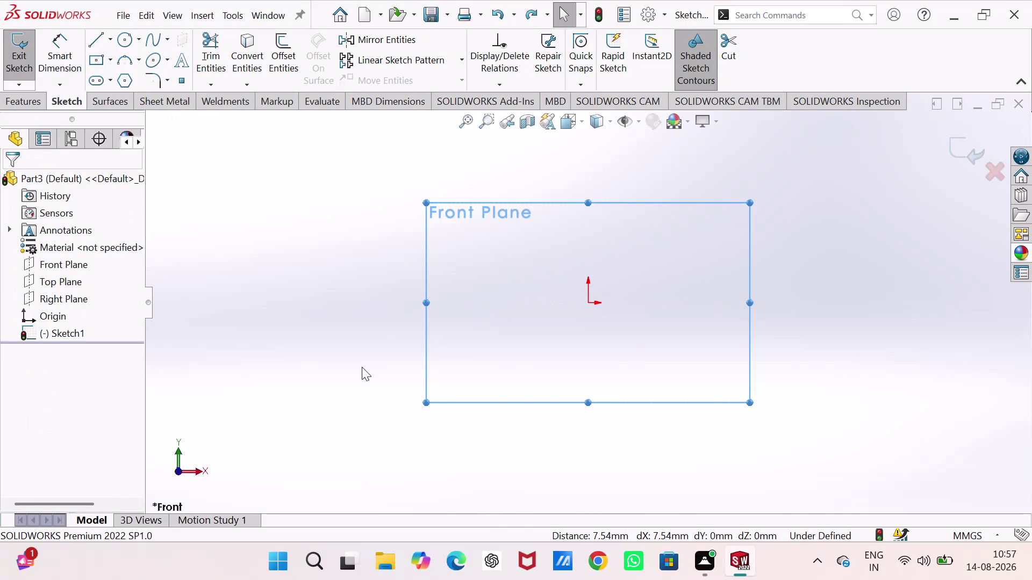
Leave the empty Front Plane sketch and open Sketch2 on the Right Plane, viewed face-on.
key(ctrl+z)
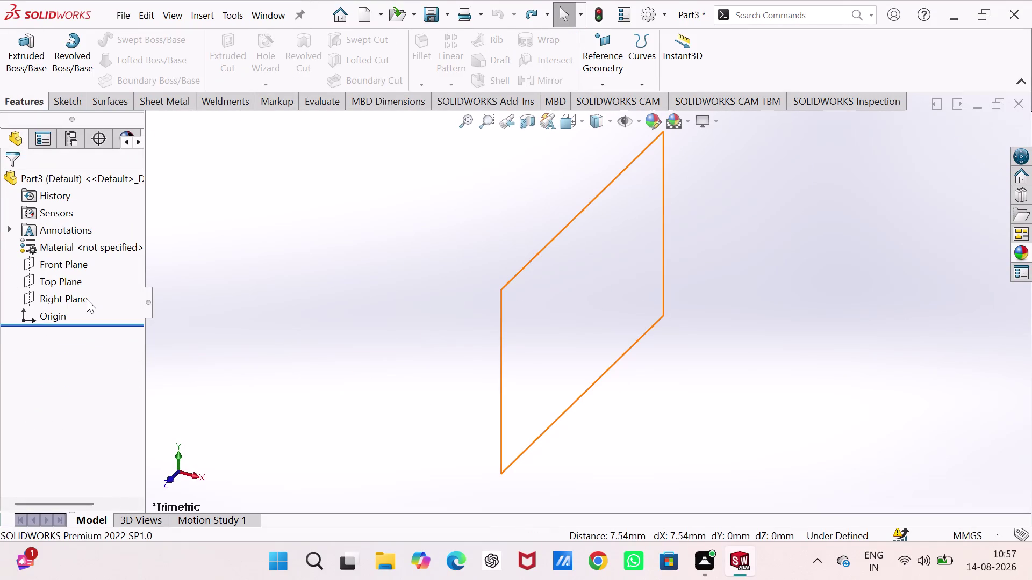
click(86, 300)
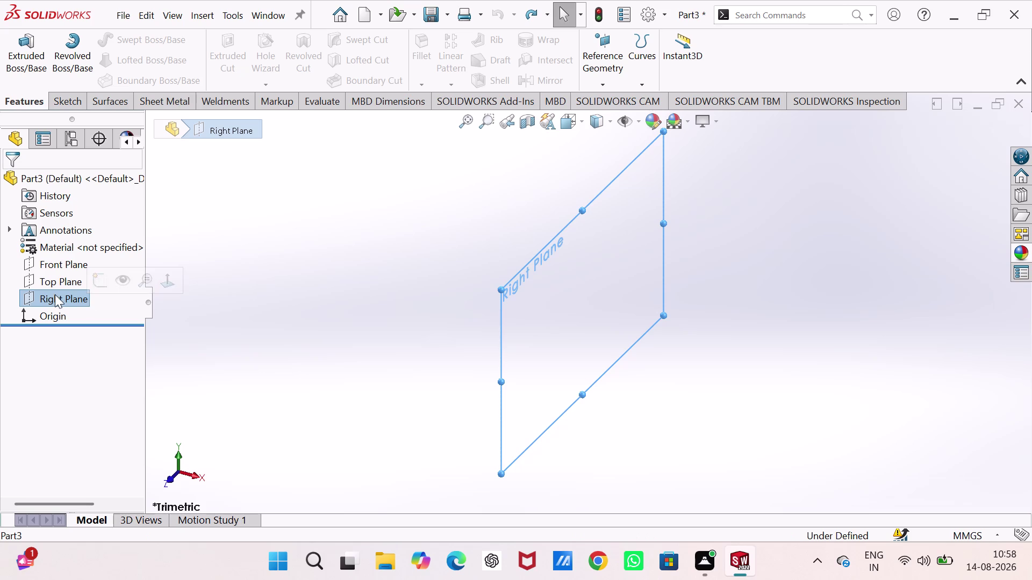
click(82, 391)
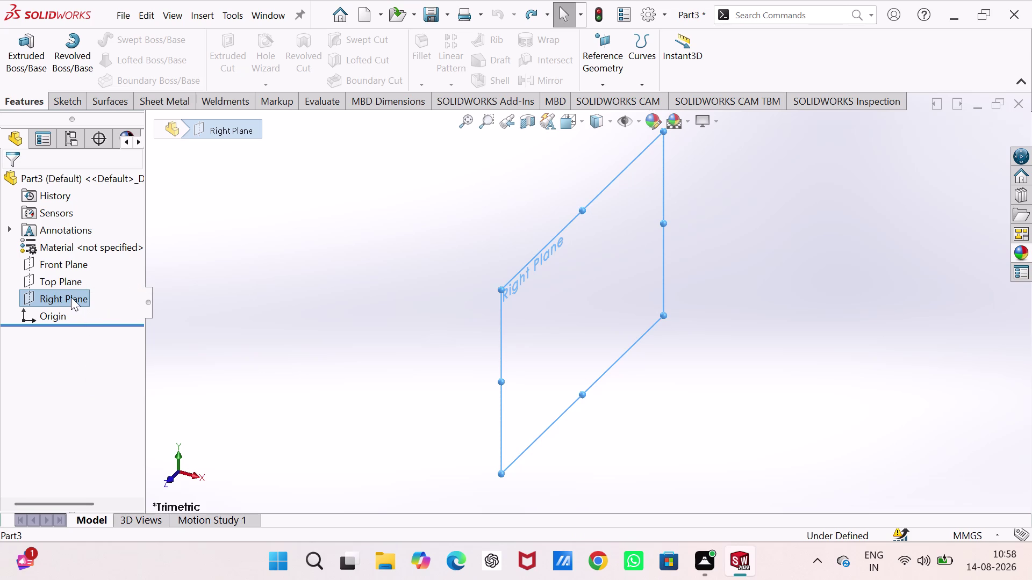
click(71, 297)
click(85, 281)
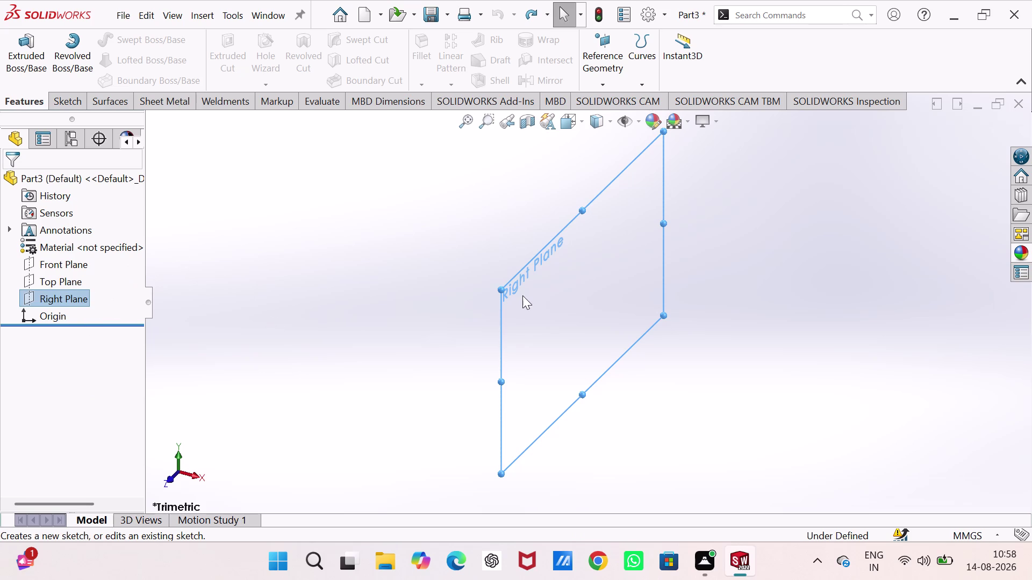
click(523, 296)
click(78, 293)
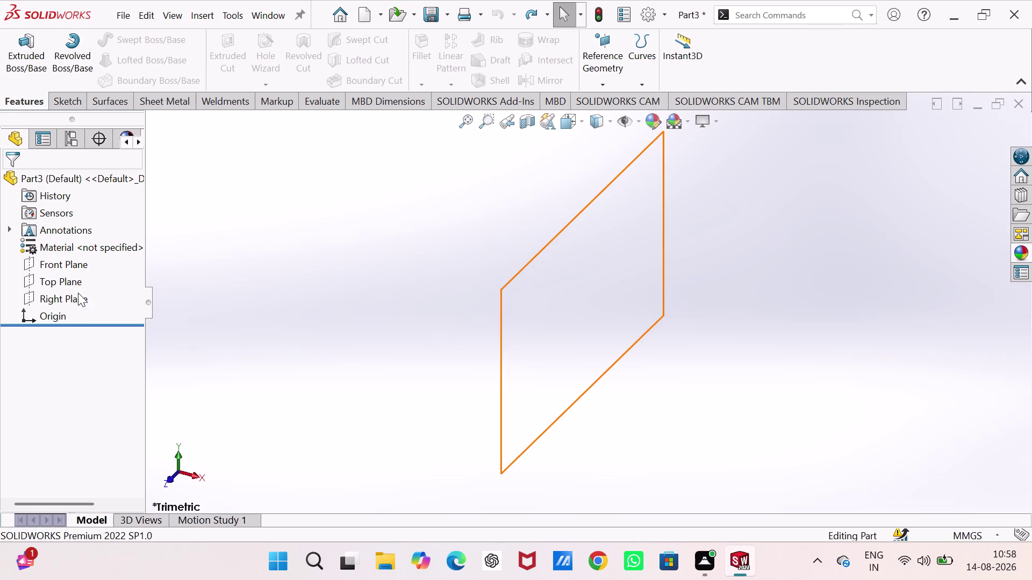
click(84, 279)
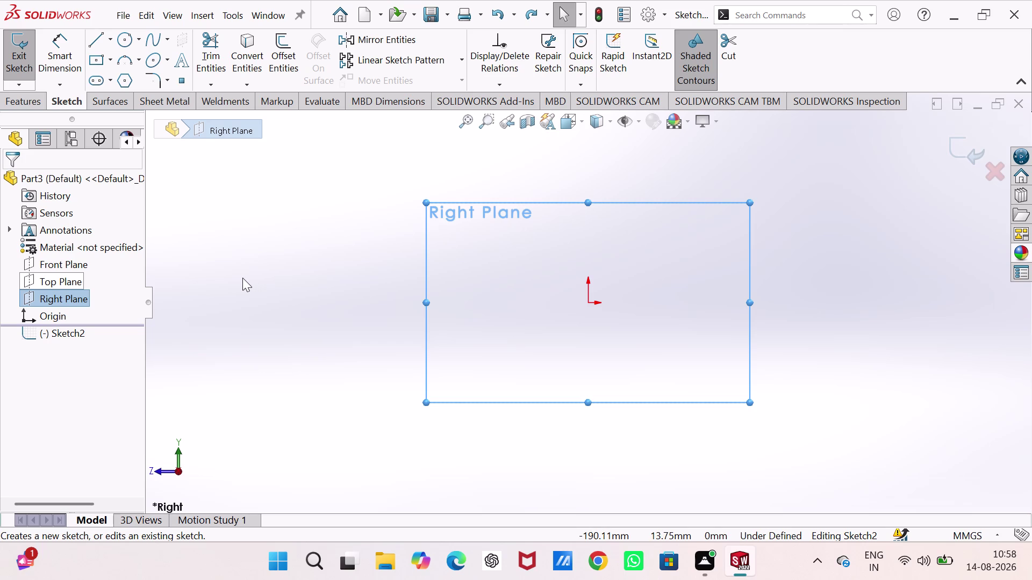
Draw one line chain: flat bottom, stepped right hub and rim sides, top edge, first groove slope.
click(95, 41)
click(550, 261)
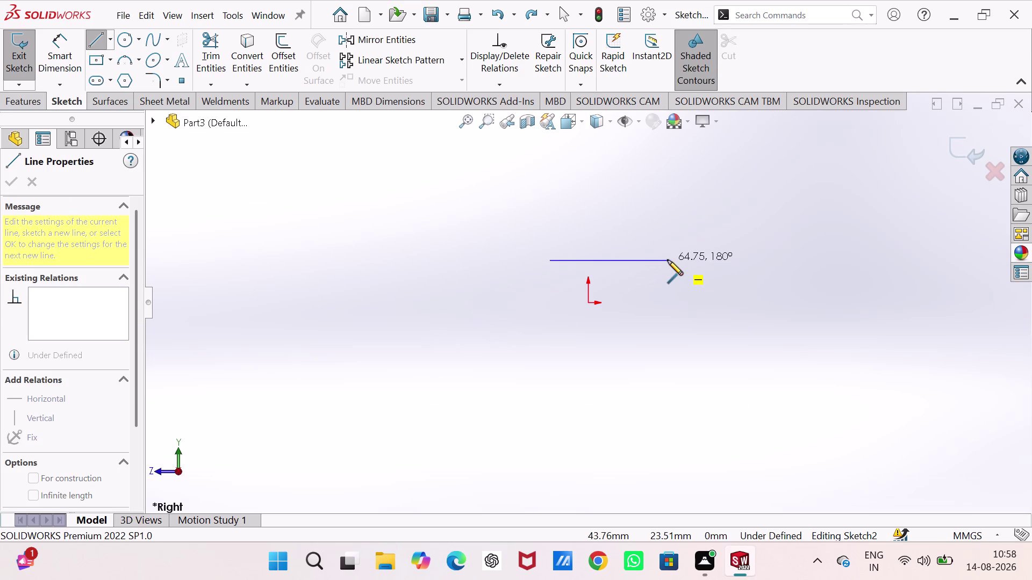
click(668, 260)
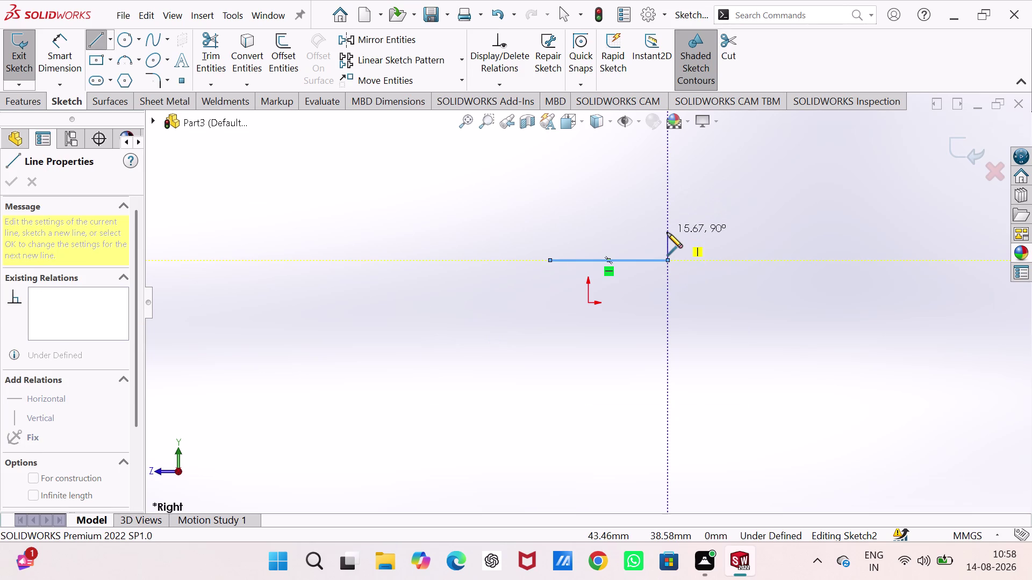
click(667, 233)
click(640, 234)
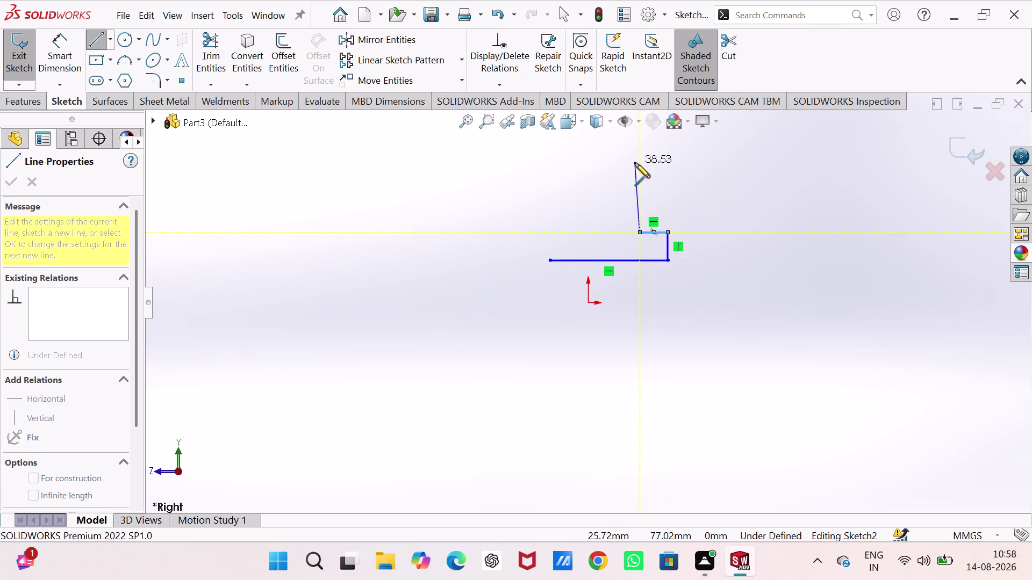
click(640, 164)
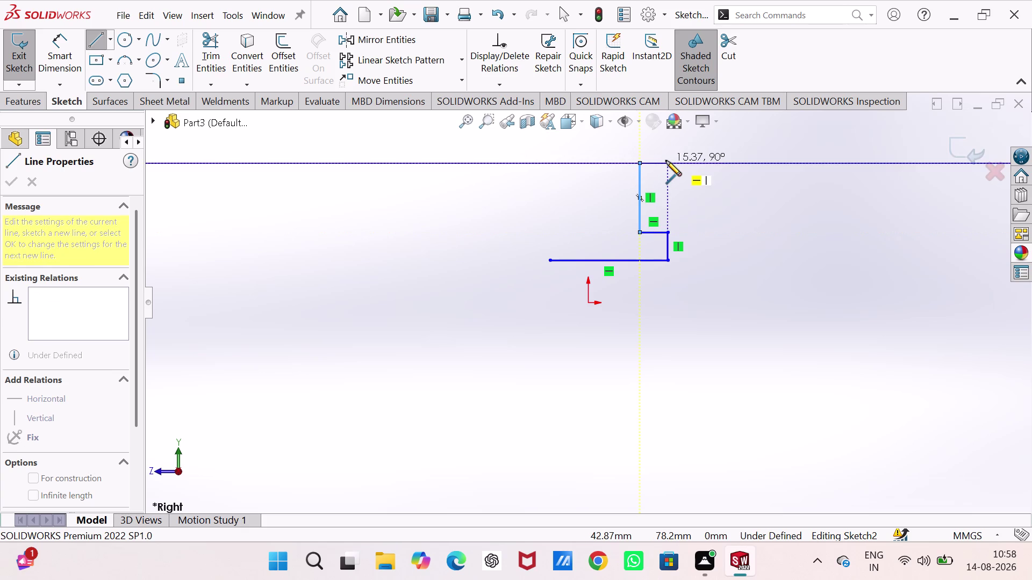
click(665, 161)
click(666, 135)
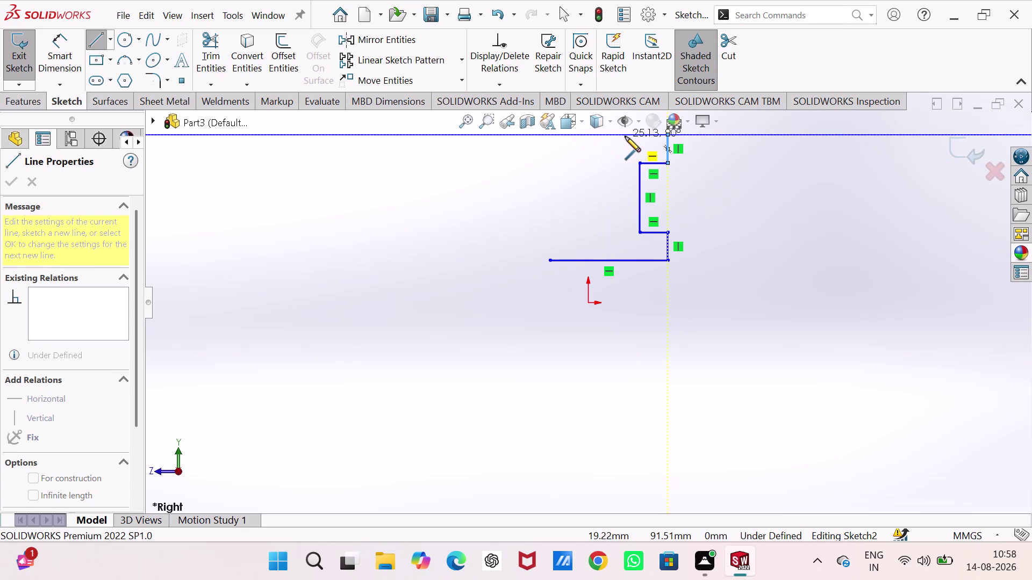
click(627, 136)
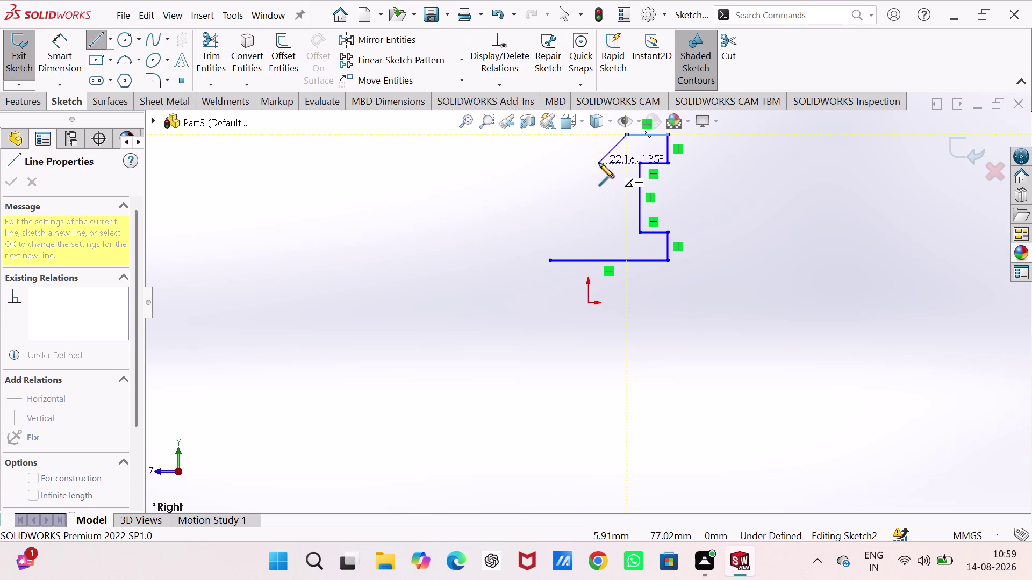
click(602, 158)
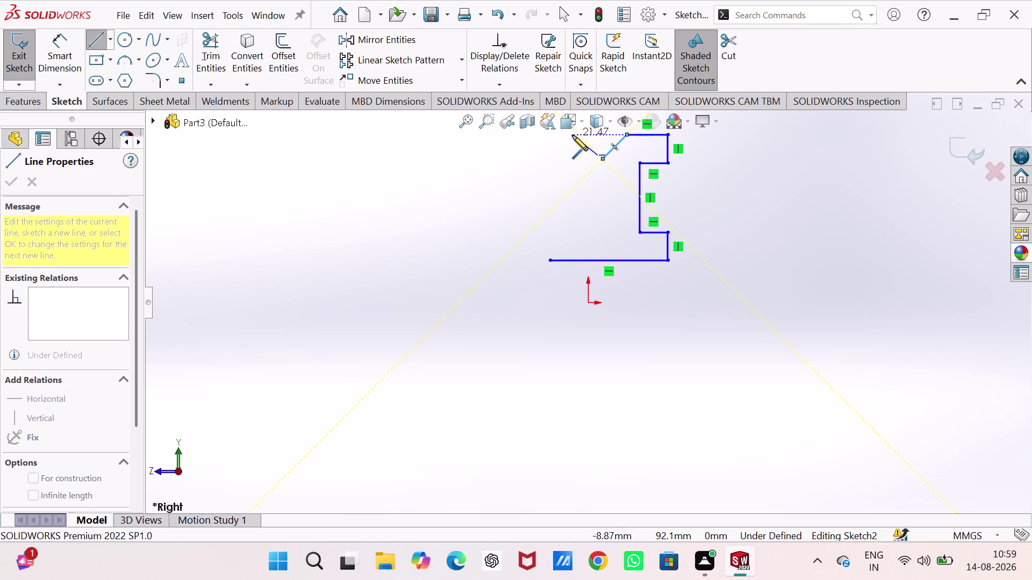
key(ctrl+z)
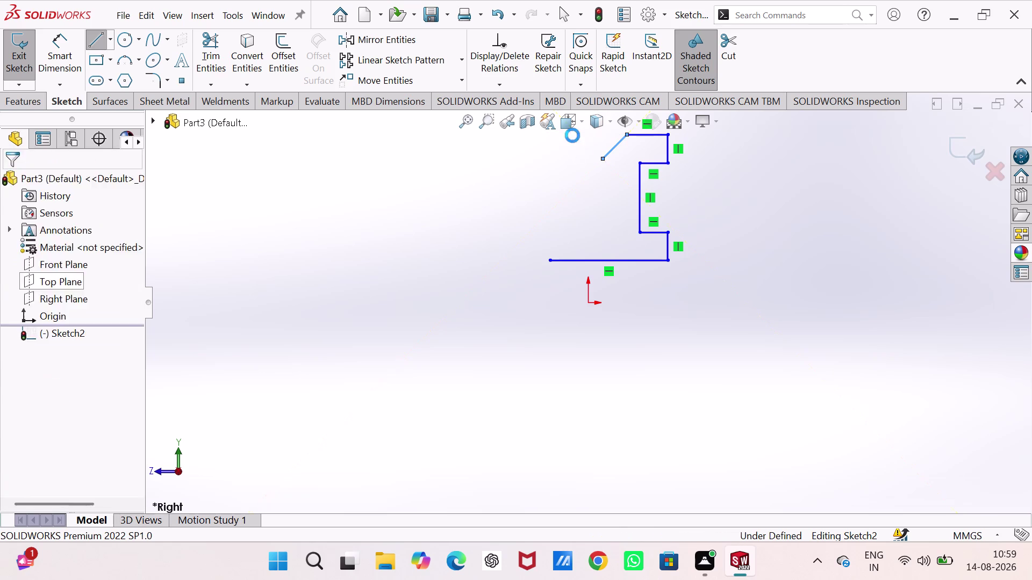
Draw both V-groove slopes and the top-left rim edge.
click(94, 42)
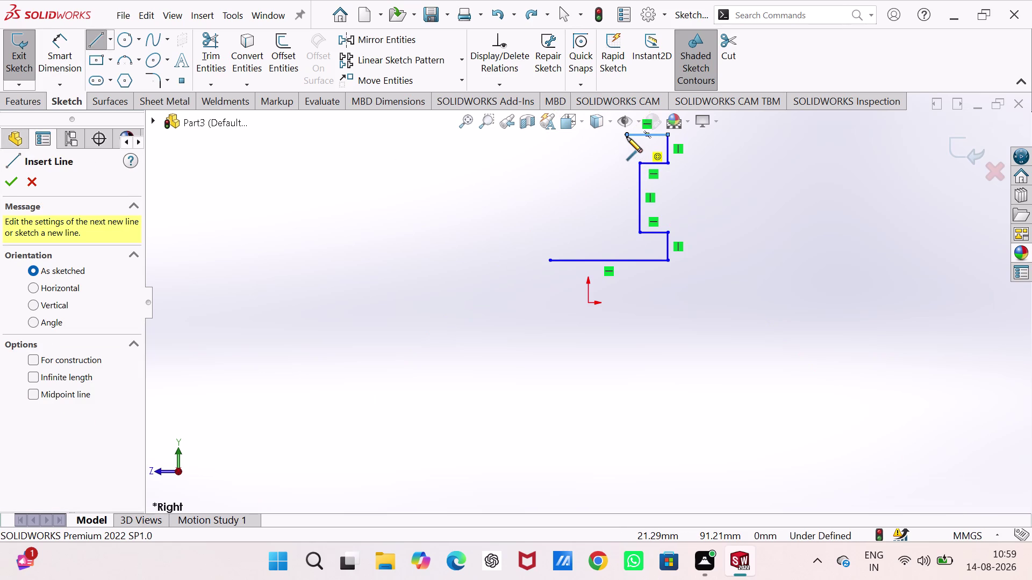
click(627, 137)
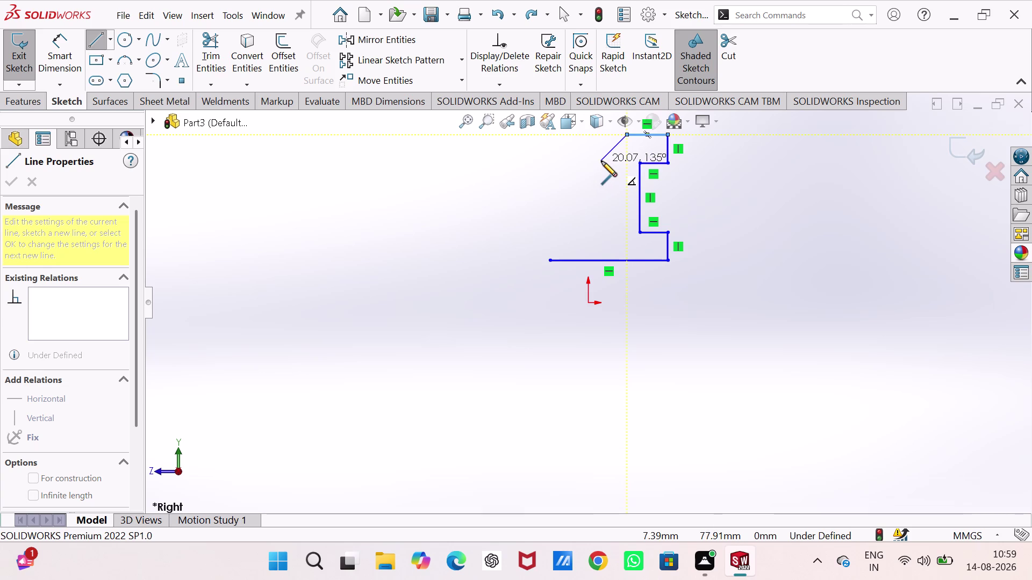
click(599, 161)
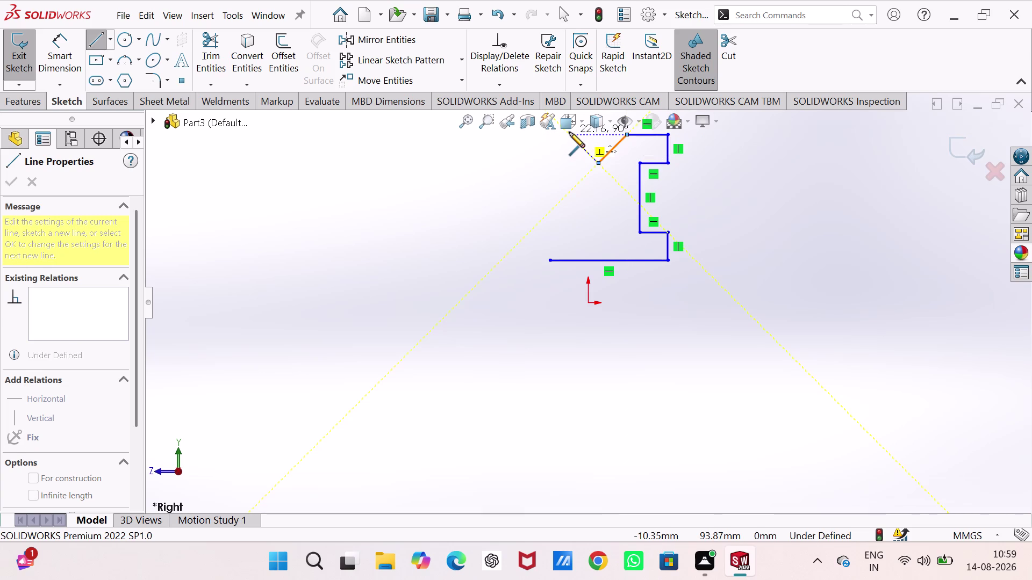
click(570, 134)
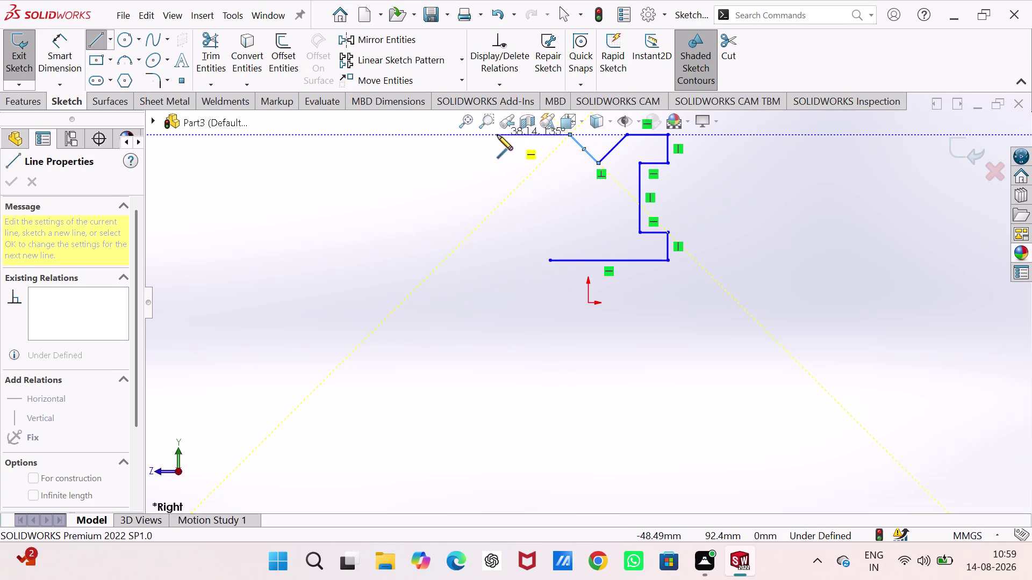
click(548, 135)
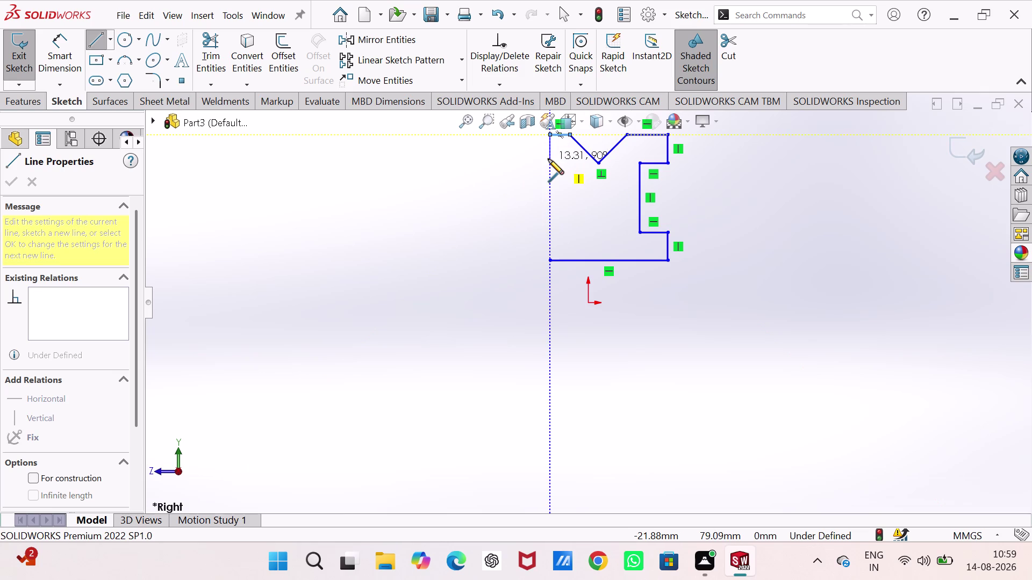
Draw the left rim, hub and base lines back to the start point, closing the profile.
click(548, 164)
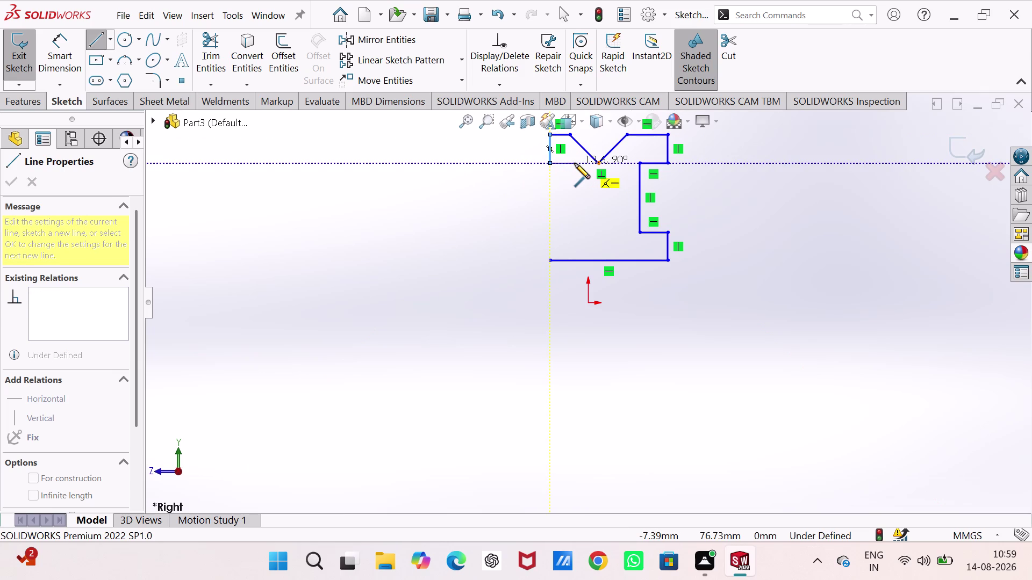
click(574, 163)
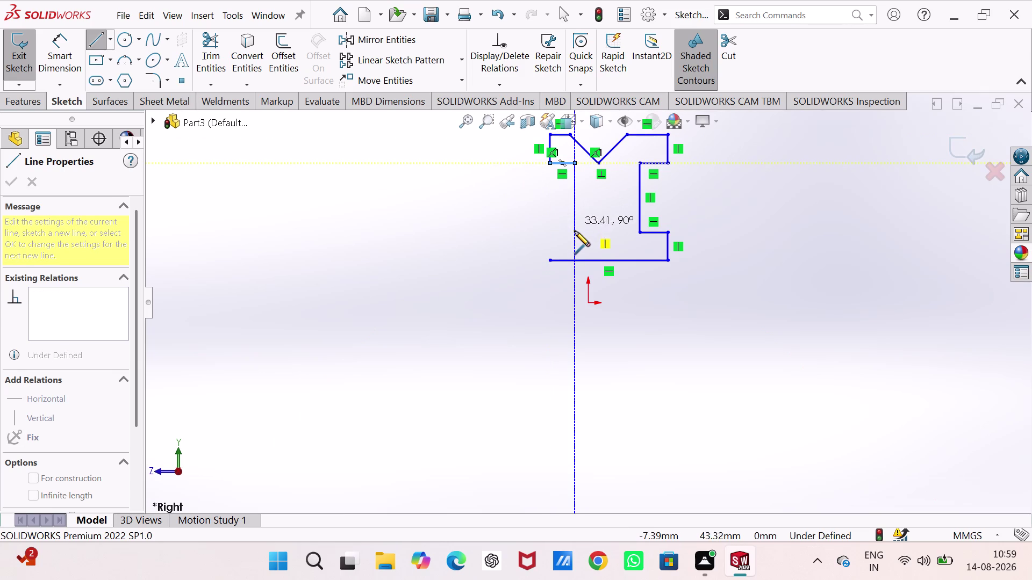
click(574, 233)
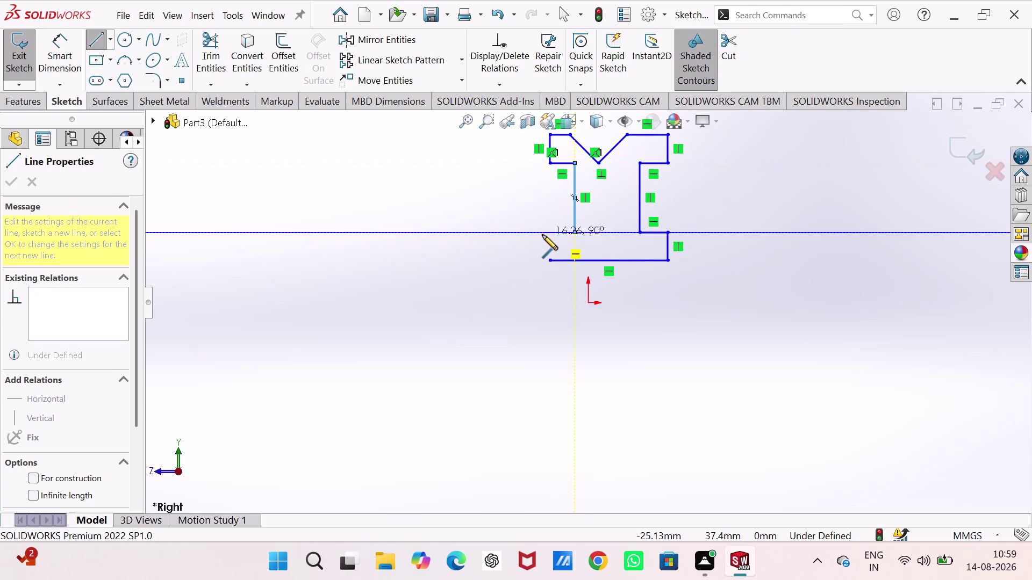
click(549, 232)
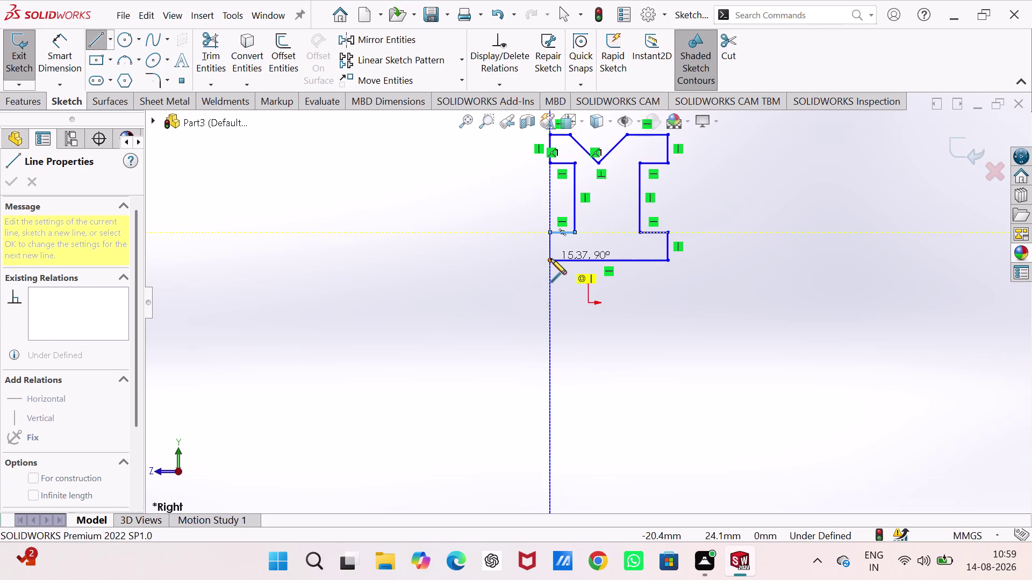
click(551, 259)
key(Escape)
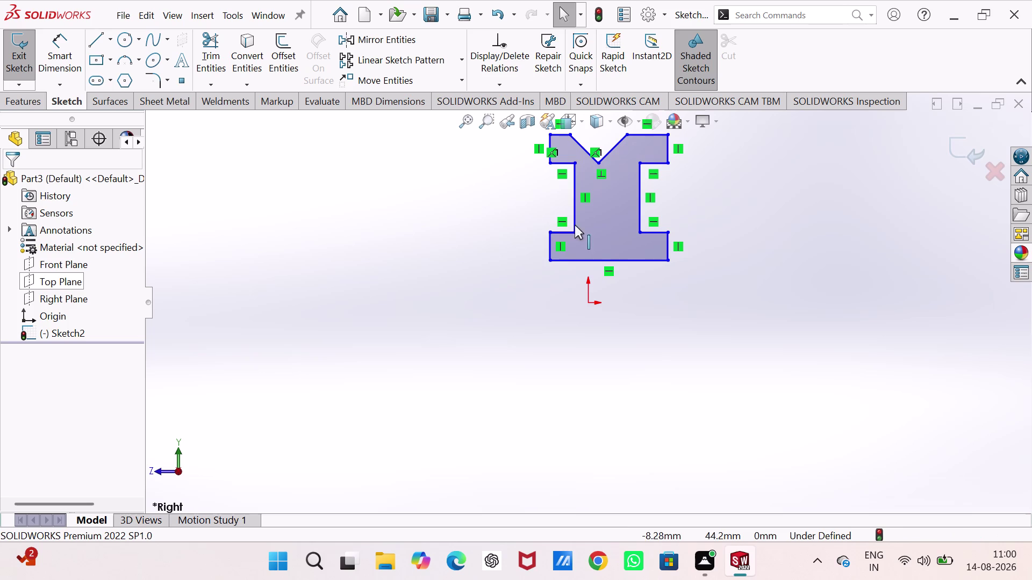
click(550, 245)
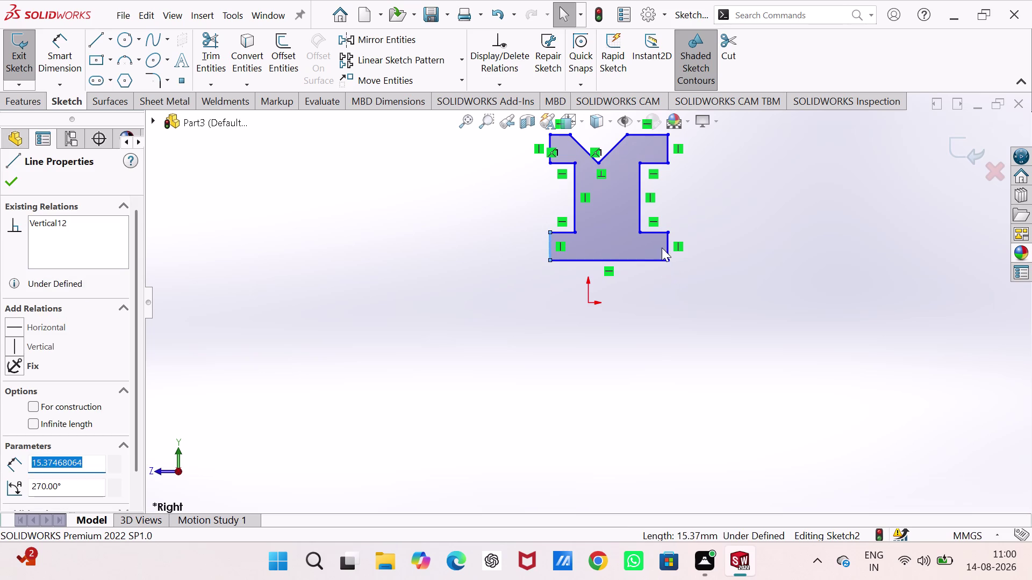
Select the base side lines and the sketch origin, then clear the selection.
click(669, 248)
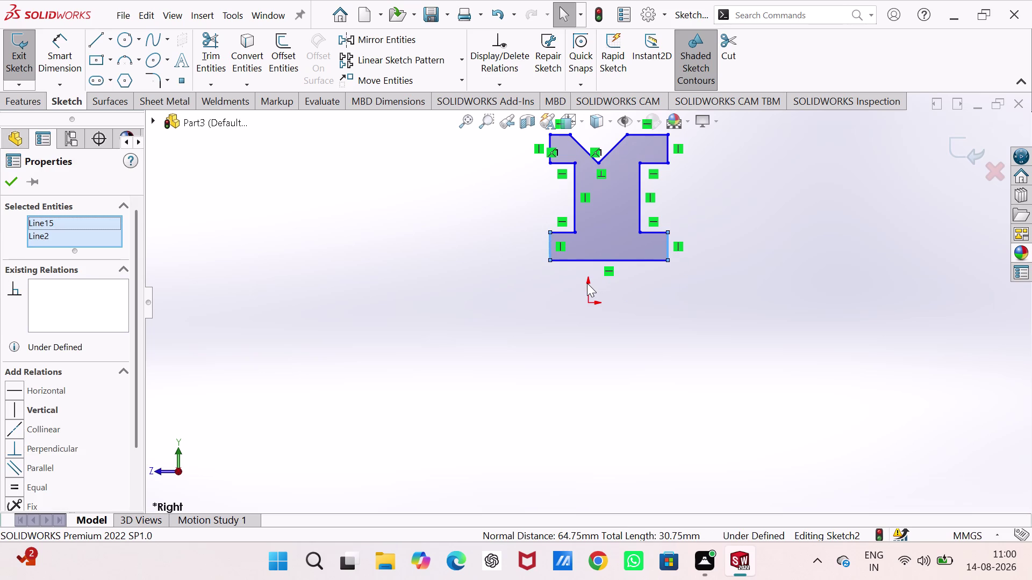
click(587, 283)
scroll(down, 3)
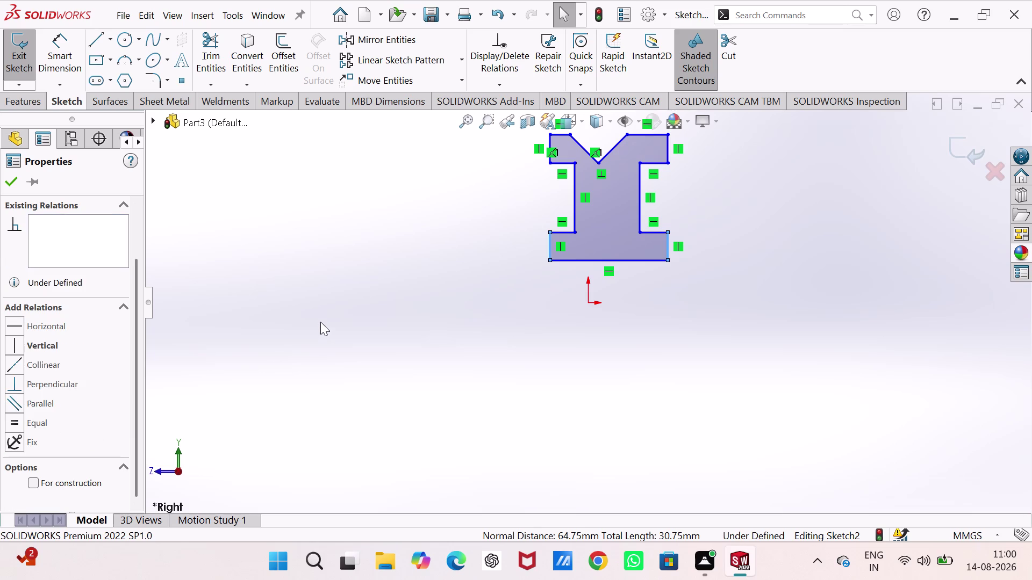
click(586, 305)
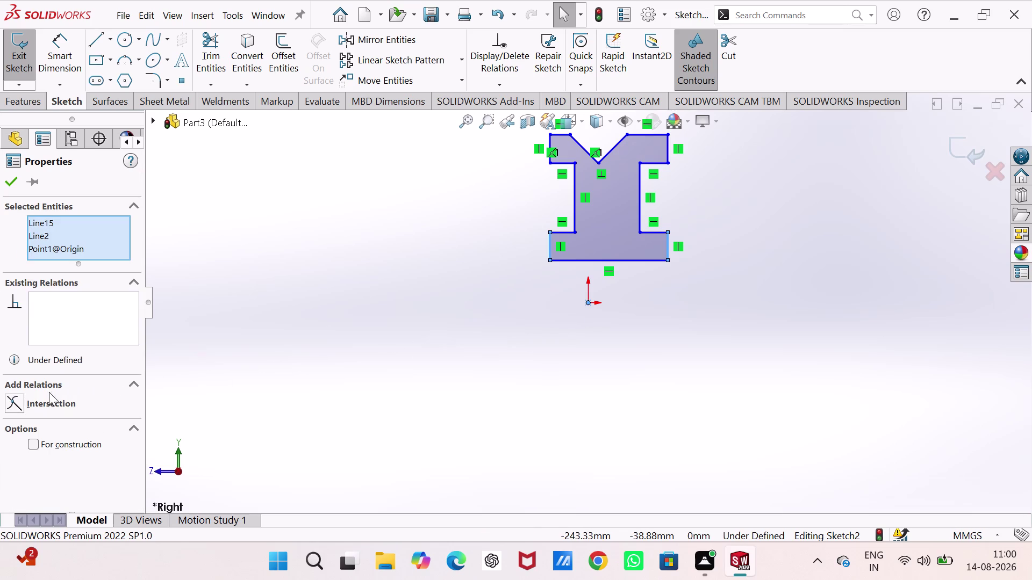
key(Escape)
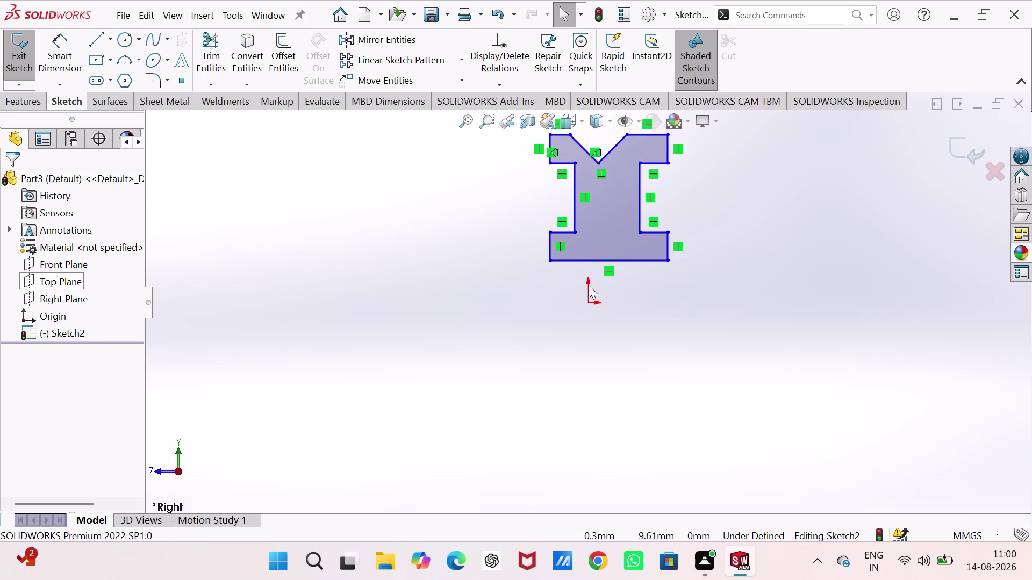
Add a Vertical relation between the sketch origin and the V-groove's bottom point.
click(585, 301)
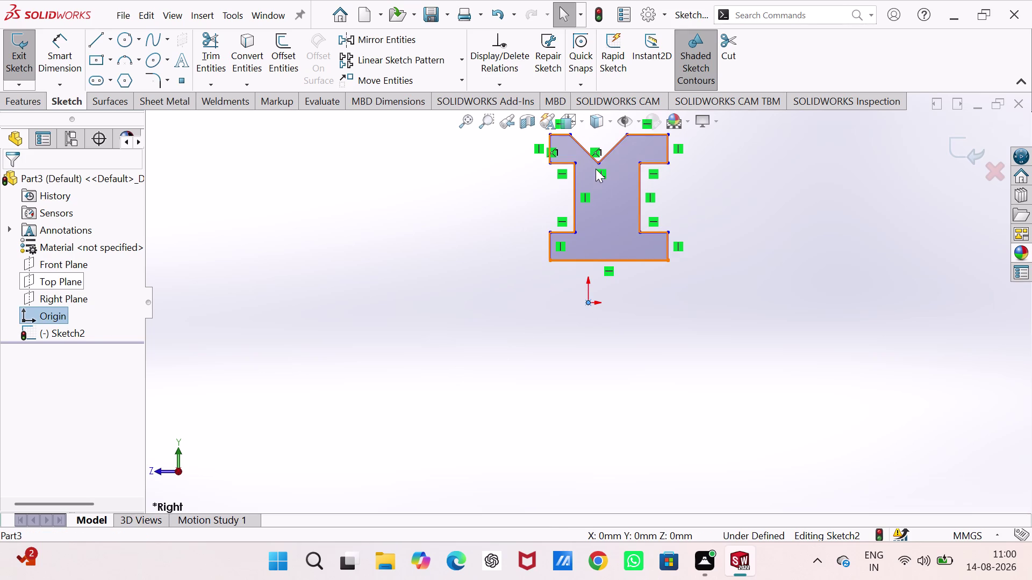
click(598, 164)
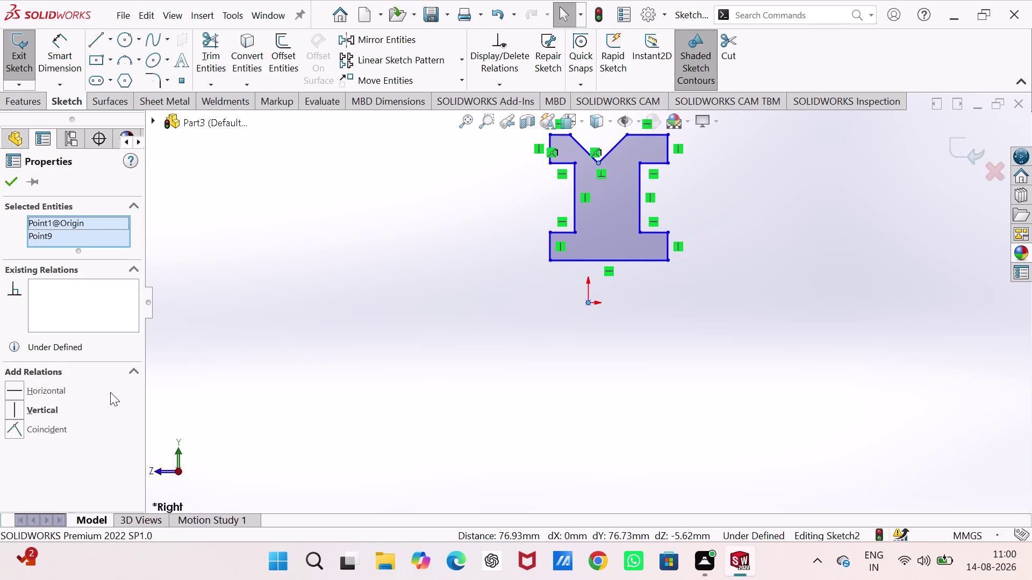
click(37, 411)
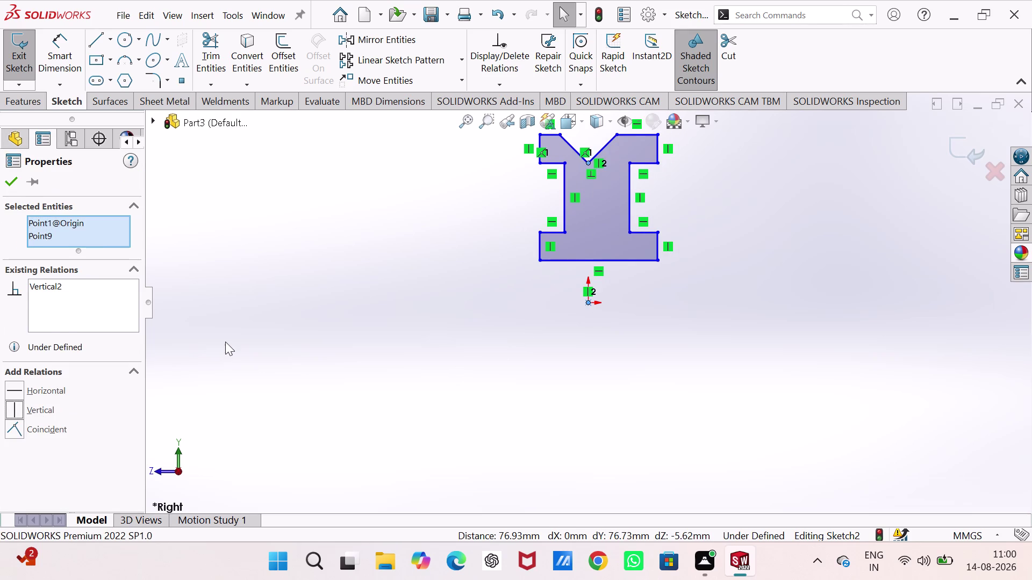
click(225, 341)
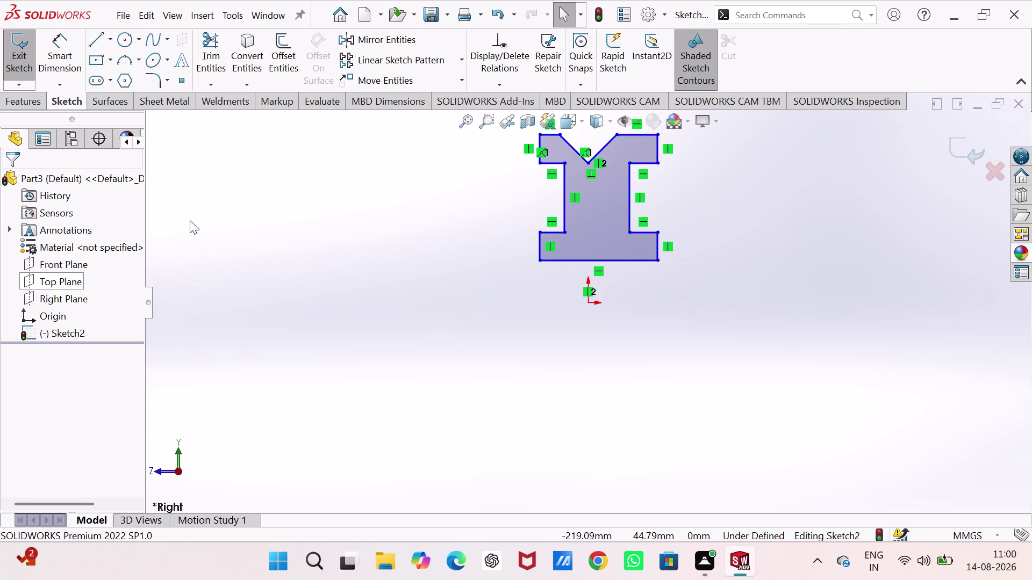
click(108, 41)
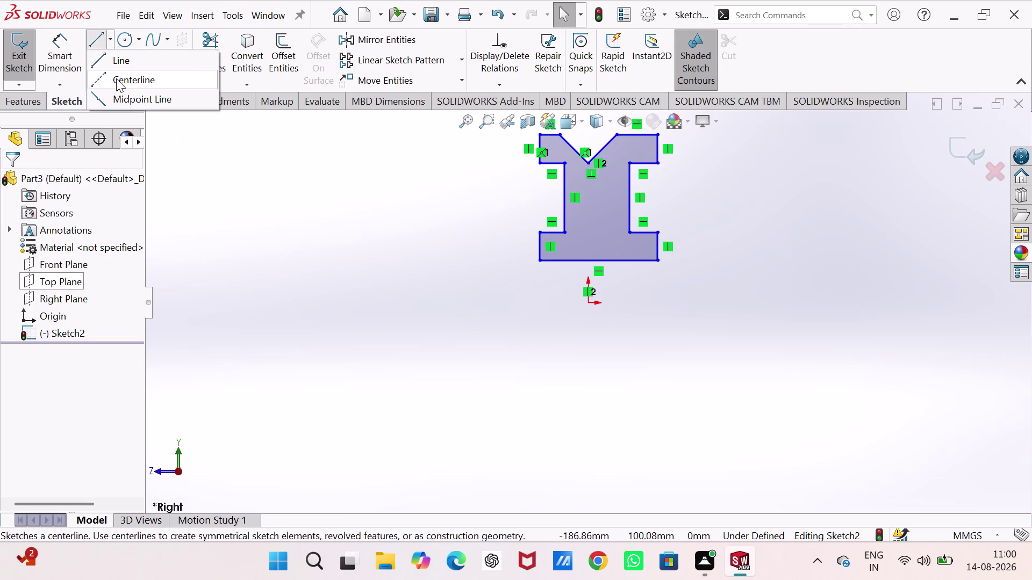
Draw a vertical centerline from the origin up into the middle of the profile.
click(116, 79)
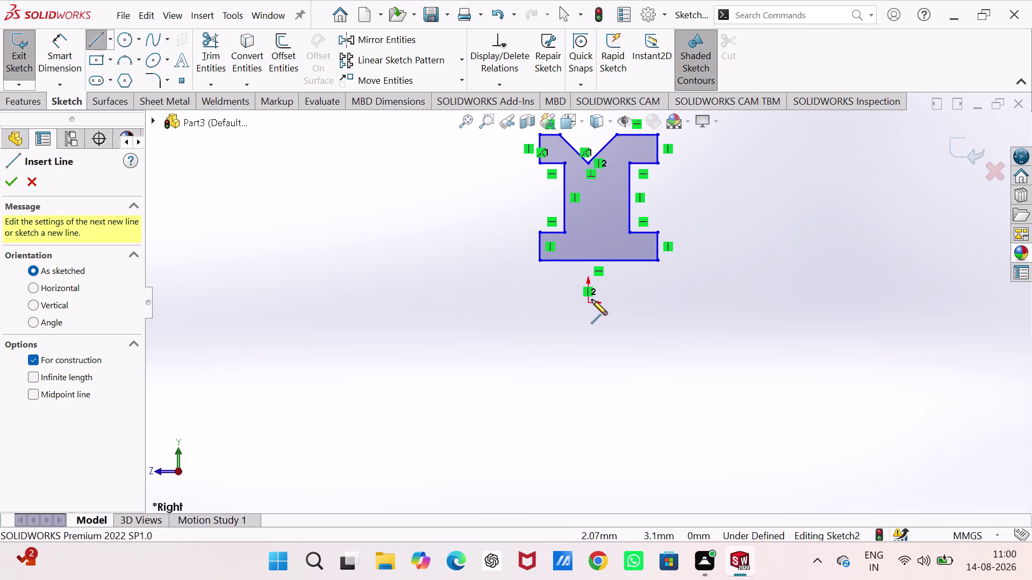
click(588, 305)
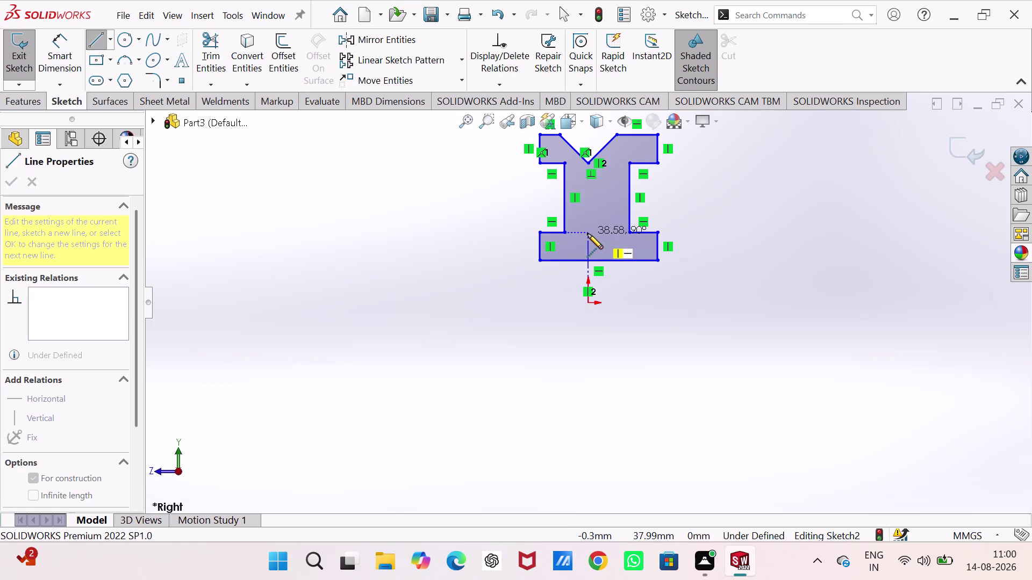
click(590, 215)
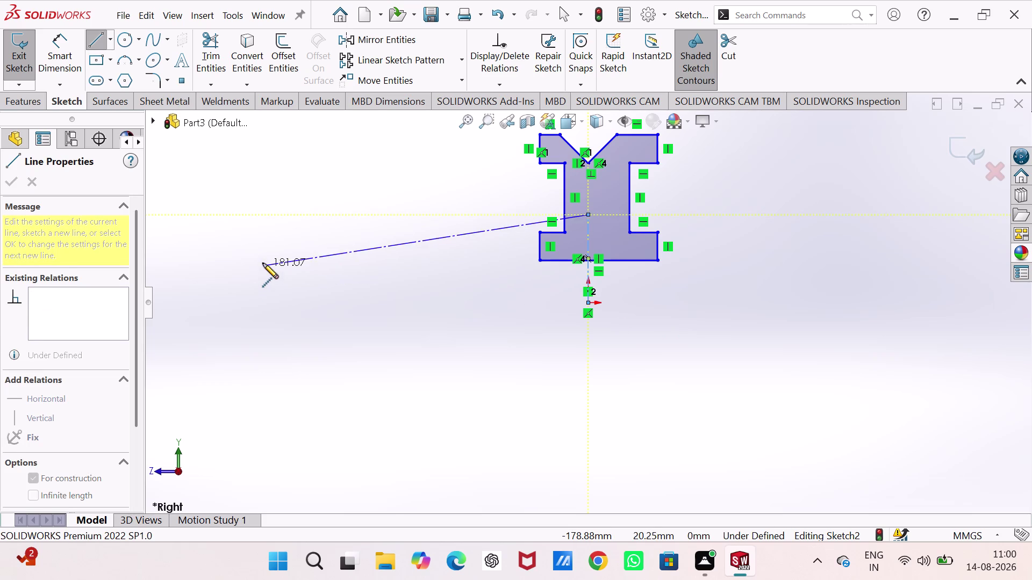
key(Escape)
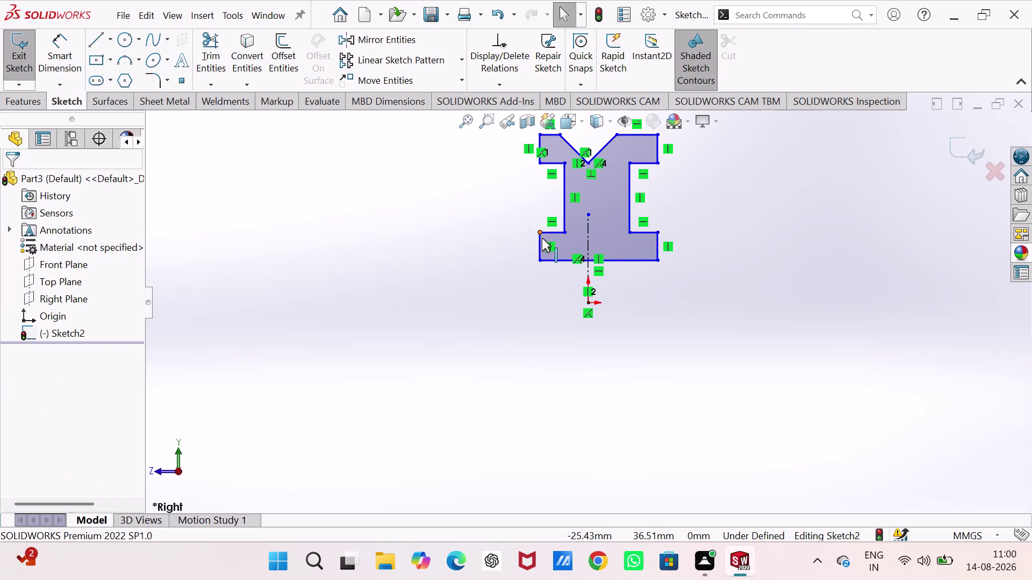
Select both bottom flange sides together with the centerline.
click(537, 249)
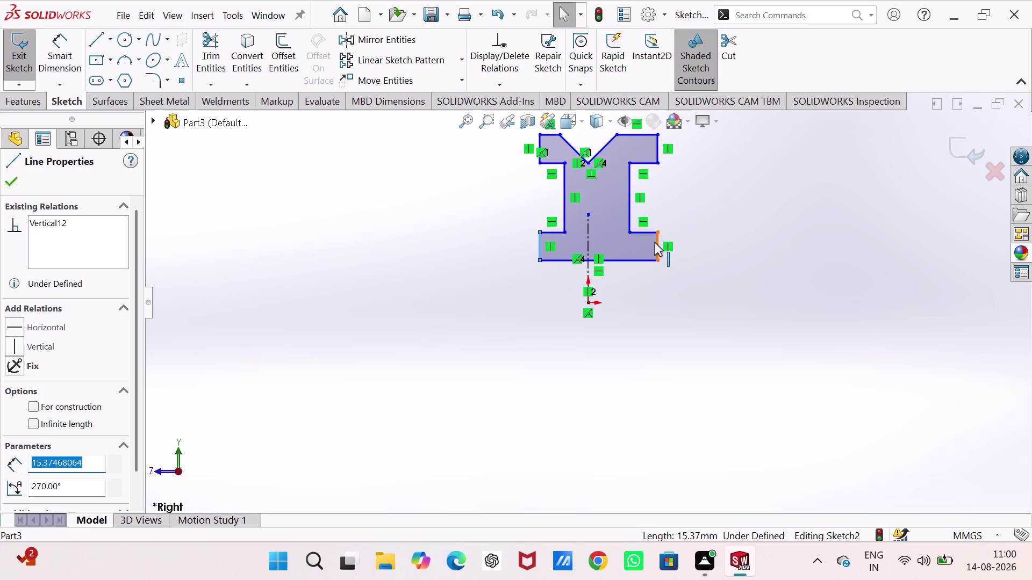
click(657, 242)
click(589, 268)
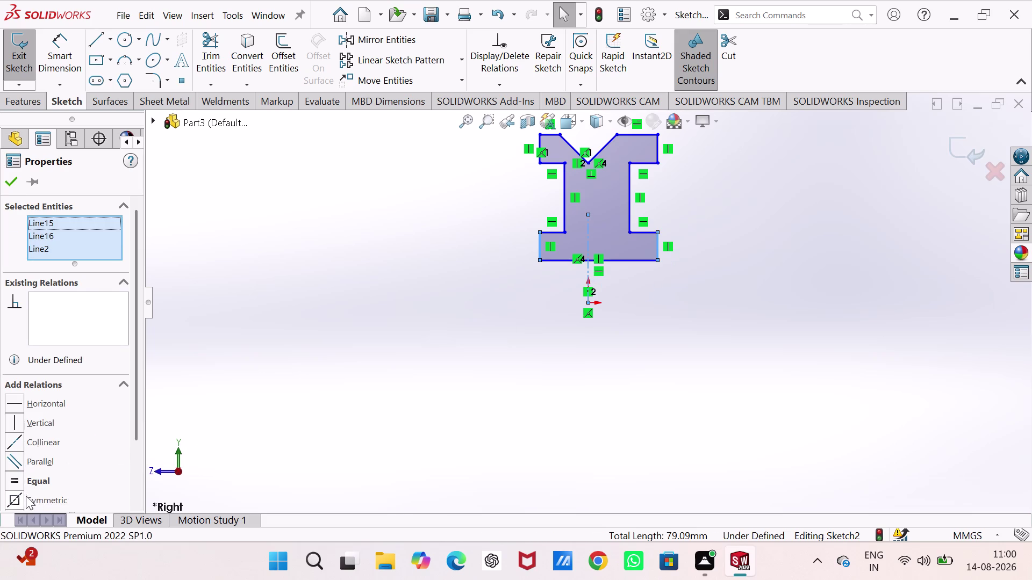
Apply Symmetric to the bottom flange sides, then to the web's two sides about the centerline.
click(18, 496)
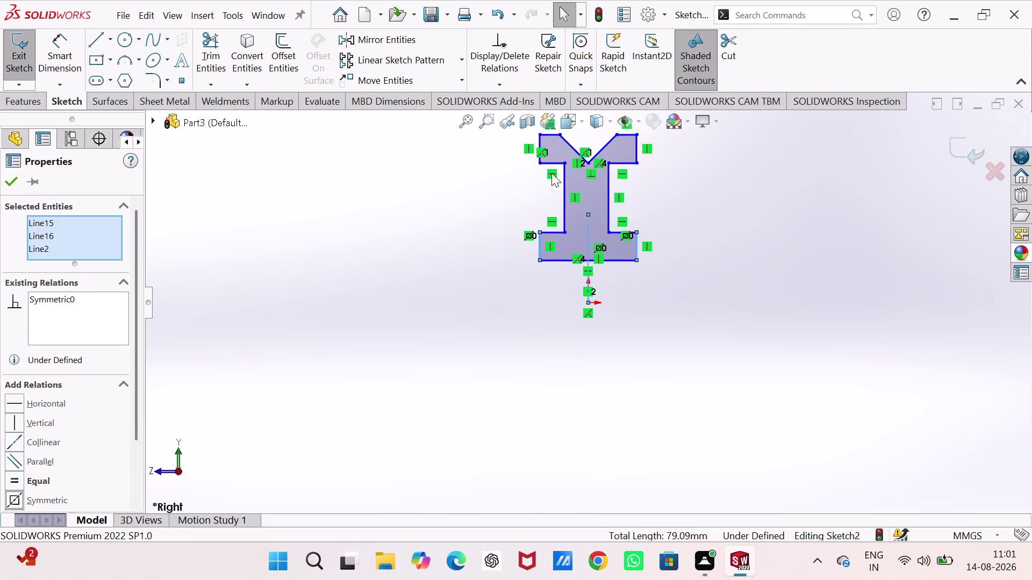
click(565, 186)
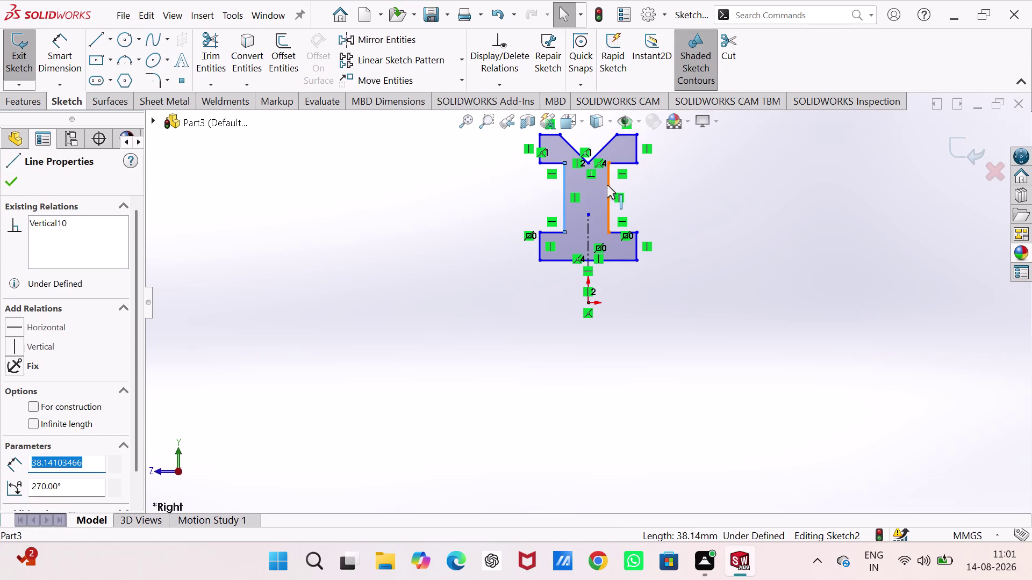
click(607, 185)
click(587, 227)
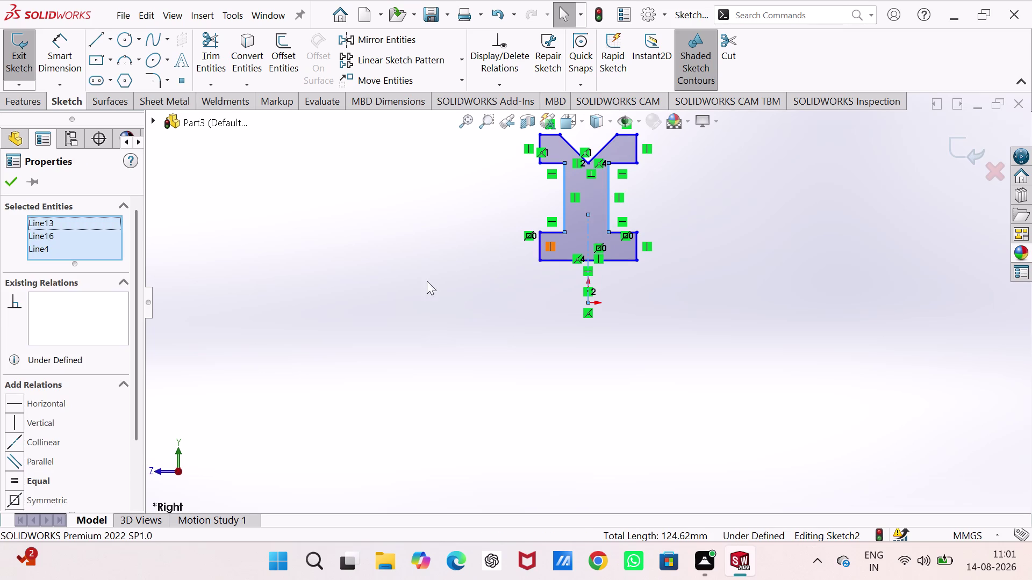
click(48, 499)
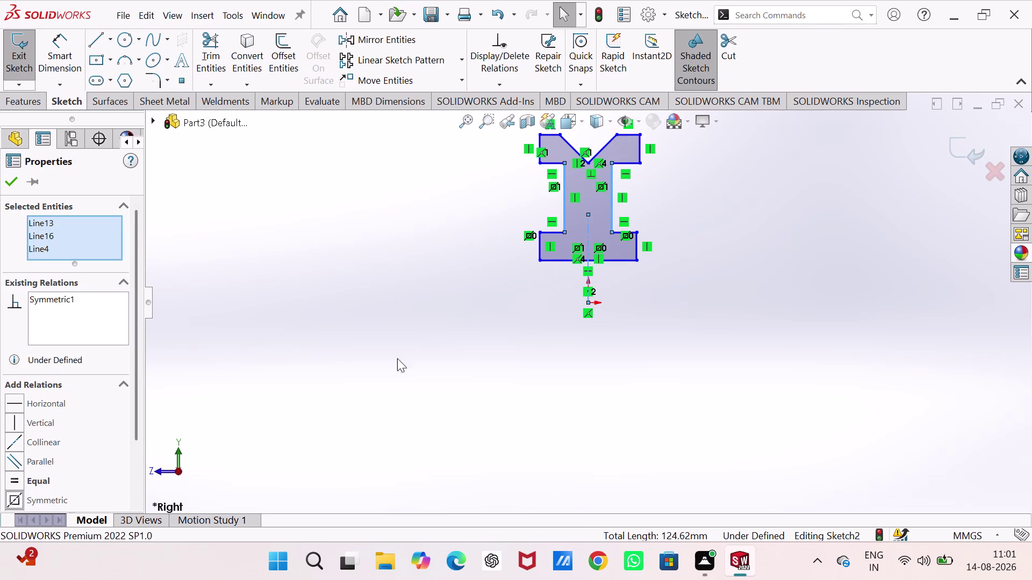
Zoom in, pick the top flange sides and centerline, then clear the wrong selection.
scroll(up, 3)
scroll(down, 3)
scroll(down, 3)
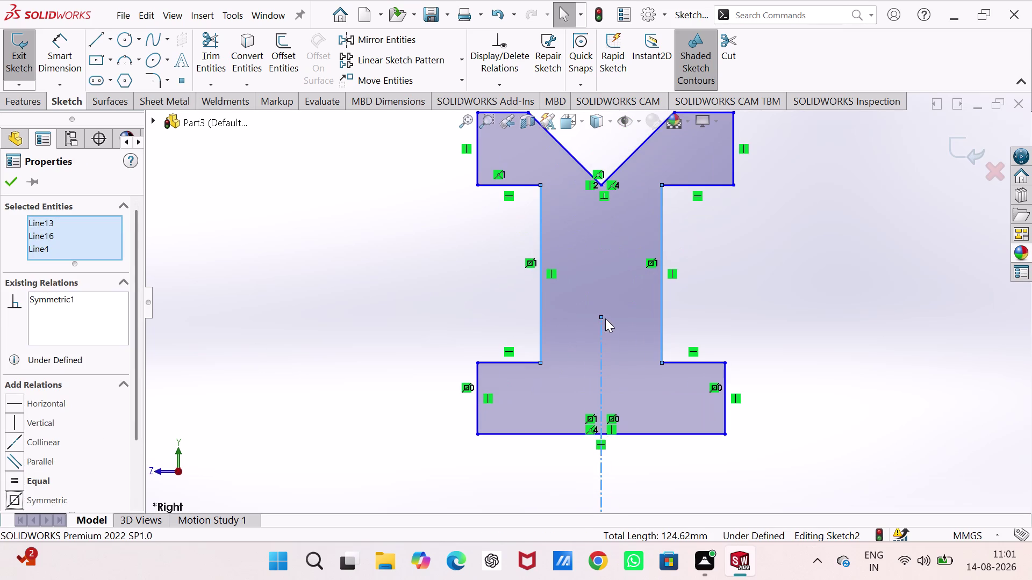
scroll(down, 3)
scroll(up, 3)
scroll(down, 3)
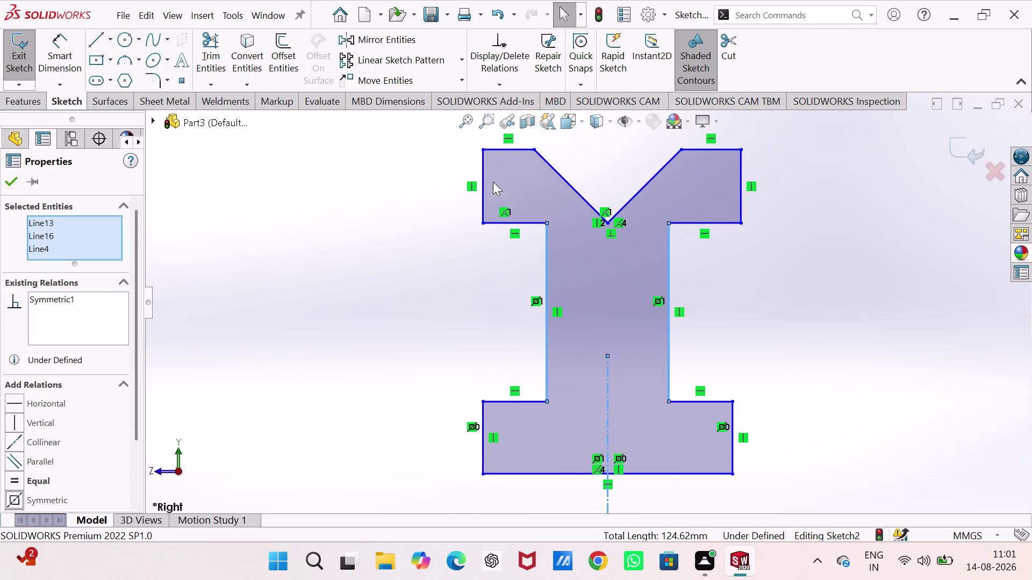
click(481, 180)
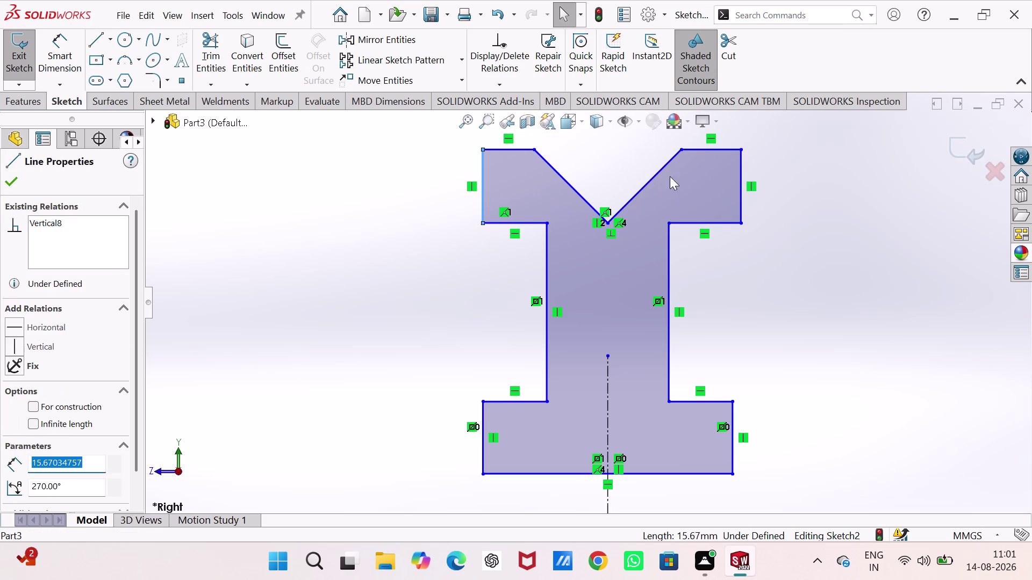
click(739, 188)
click(608, 365)
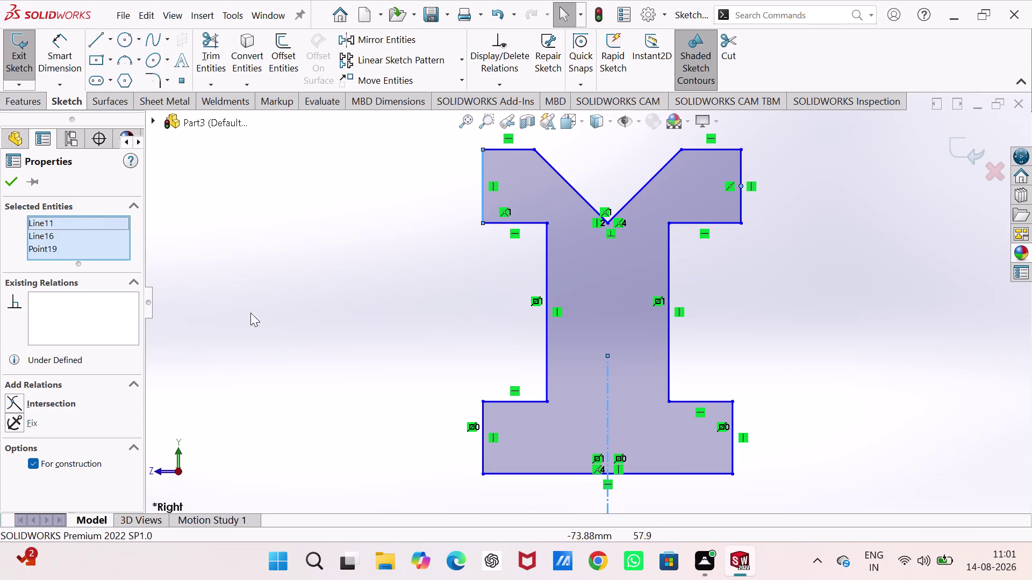
key(Escape)
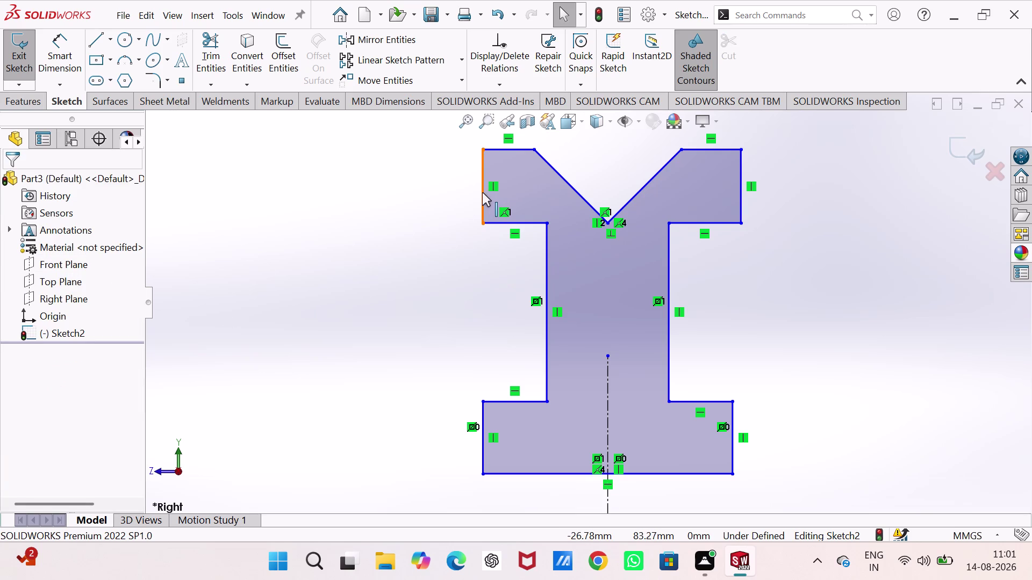
Reselect the top flange sides and centerline, then clear the selection without adding a relation.
click(482, 192)
click(743, 201)
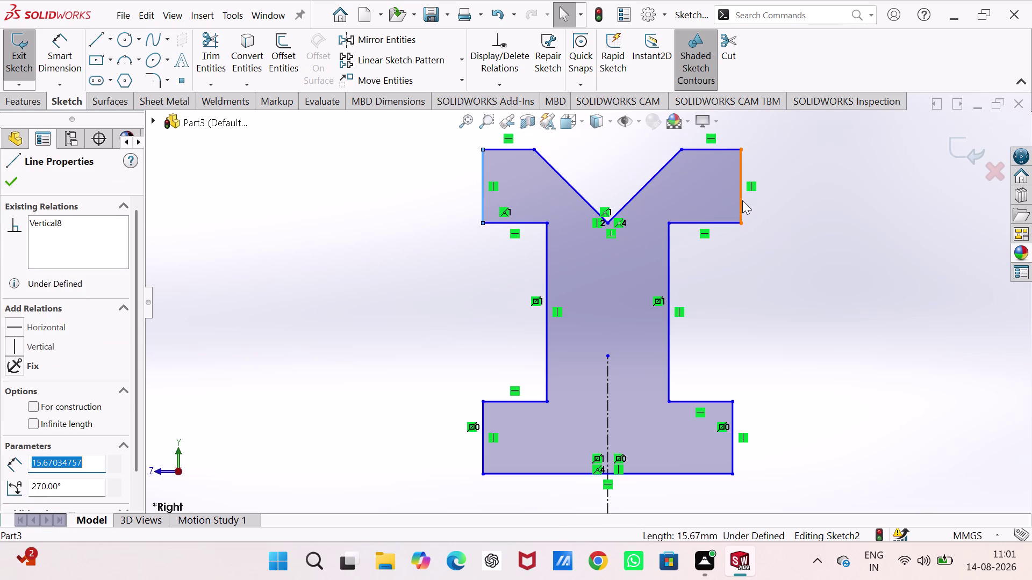
click(606, 394)
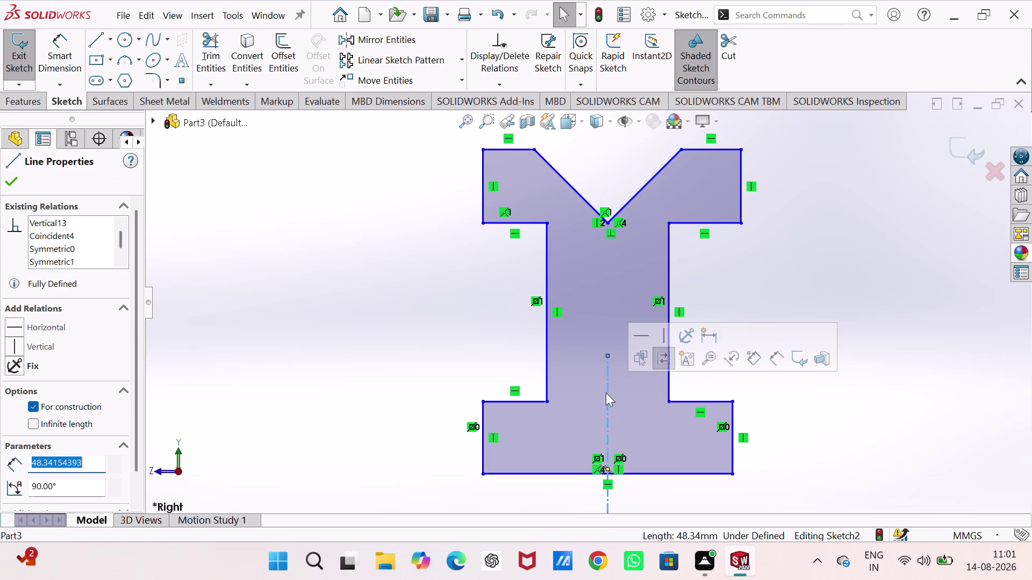
scroll(down, 3)
scroll(down, 3)
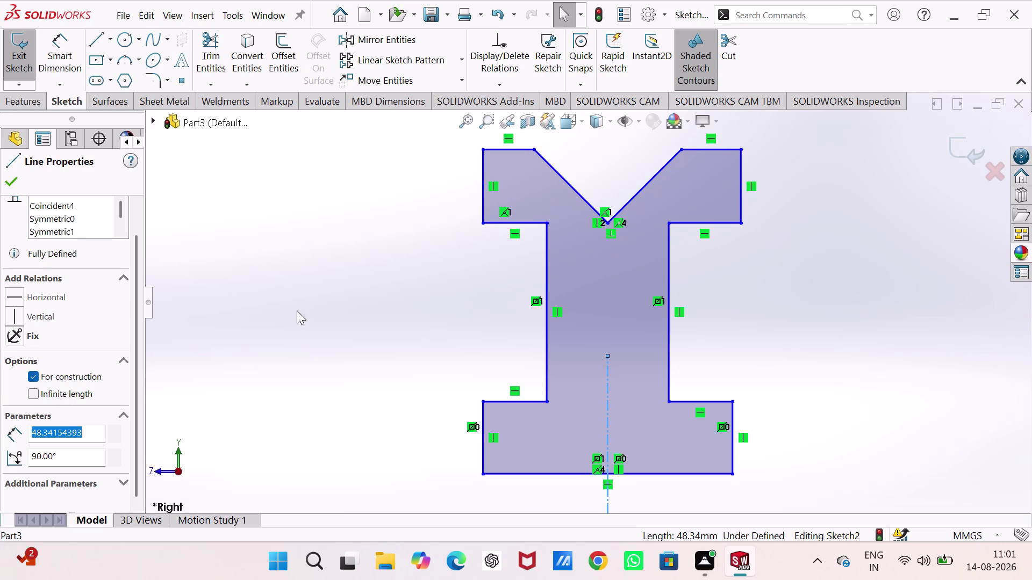
click(351, 274)
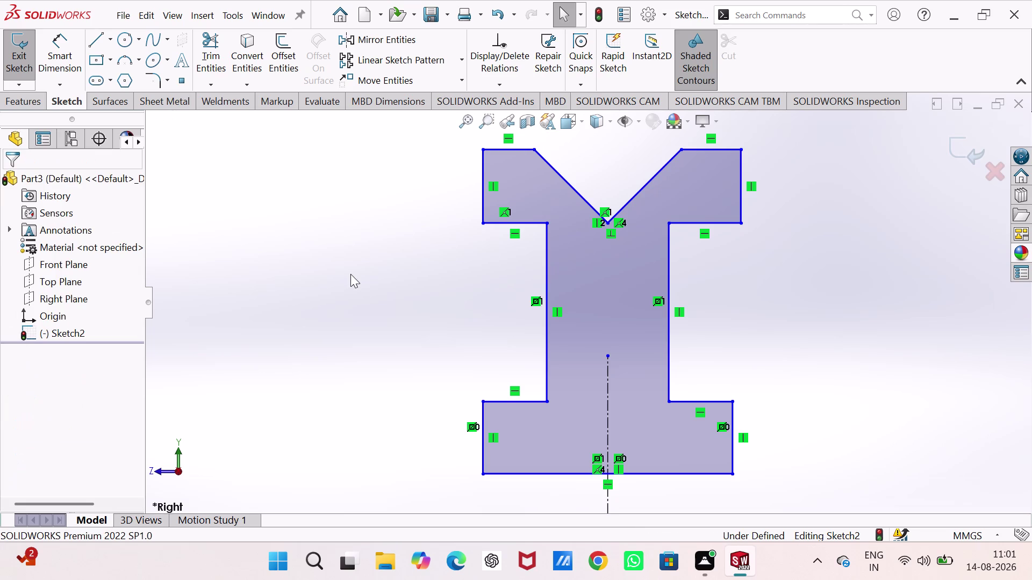
key(Escape)
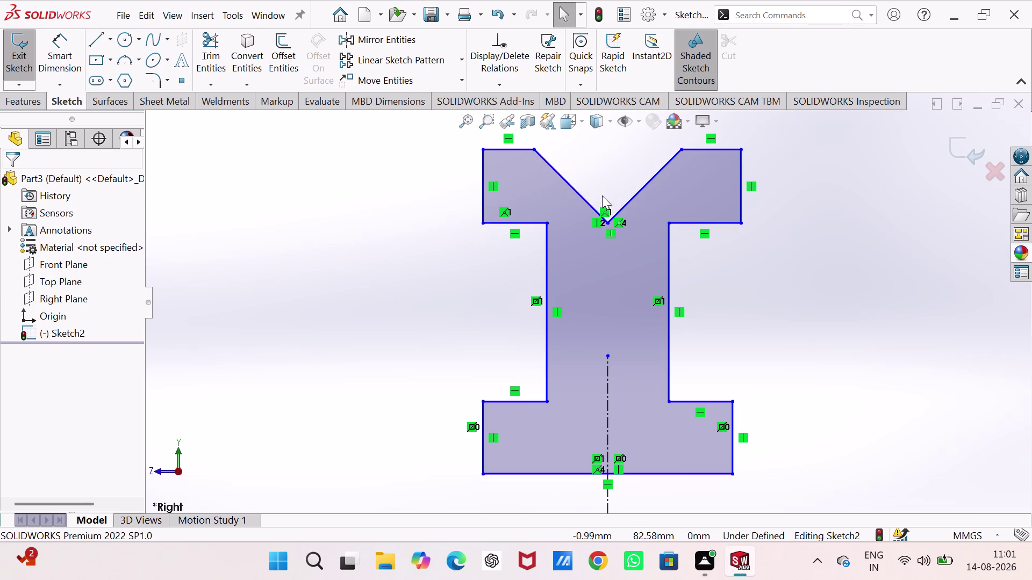
Select both V-groove slopes and the centerline and apply a Symmetric relation.
click(578, 192)
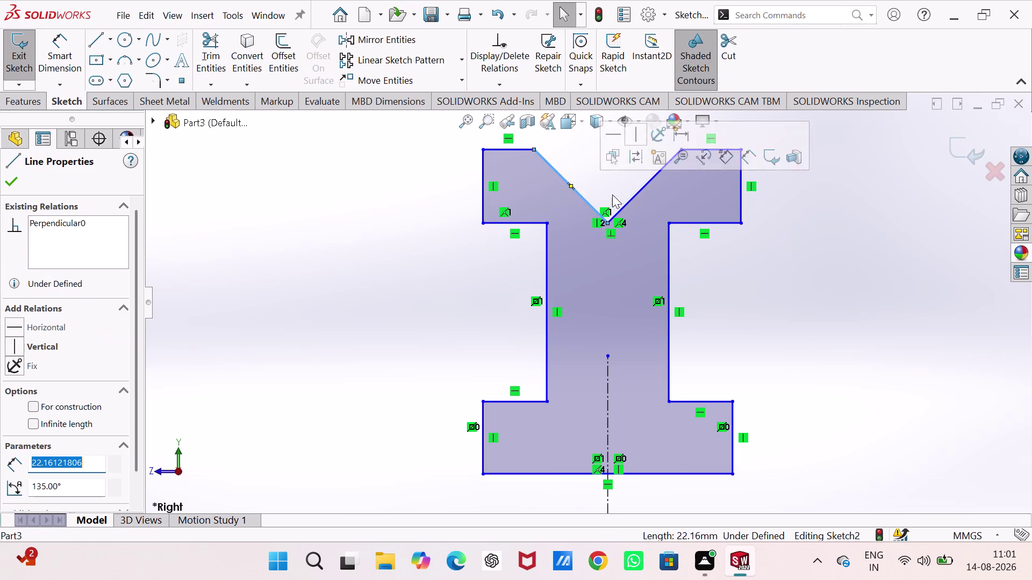
click(640, 191)
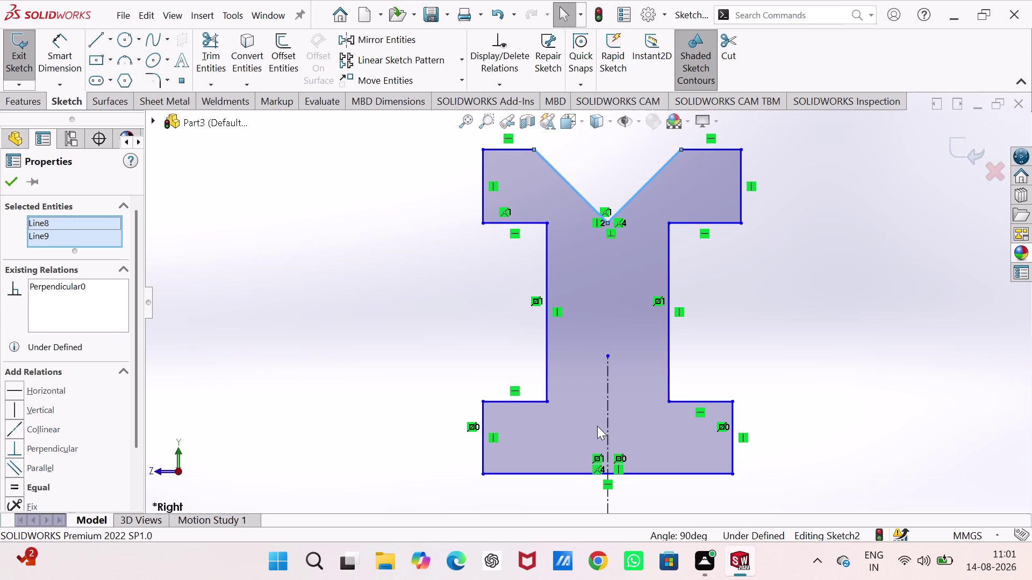
click(607, 405)
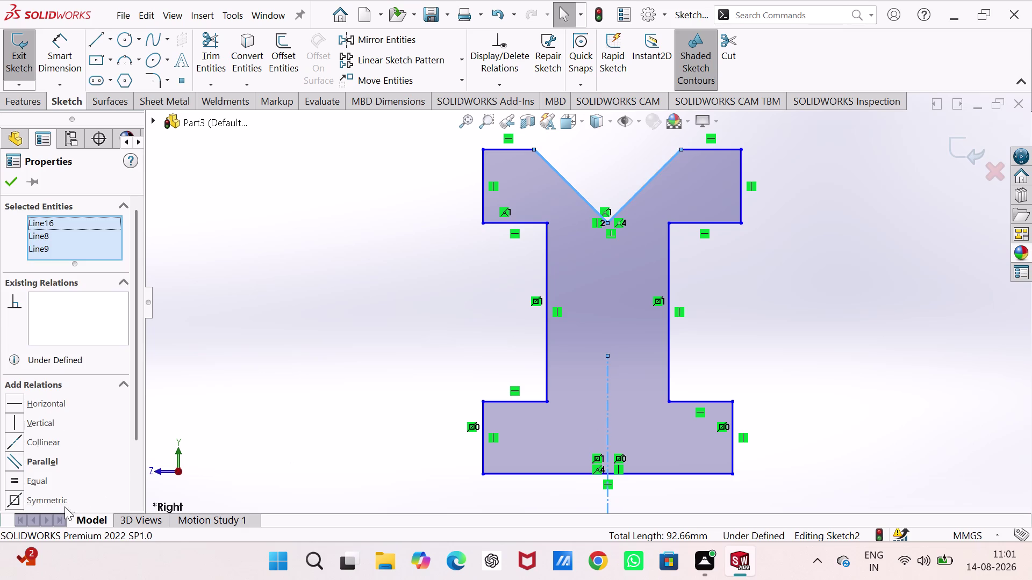
click(10, 499)
click(229, 323)
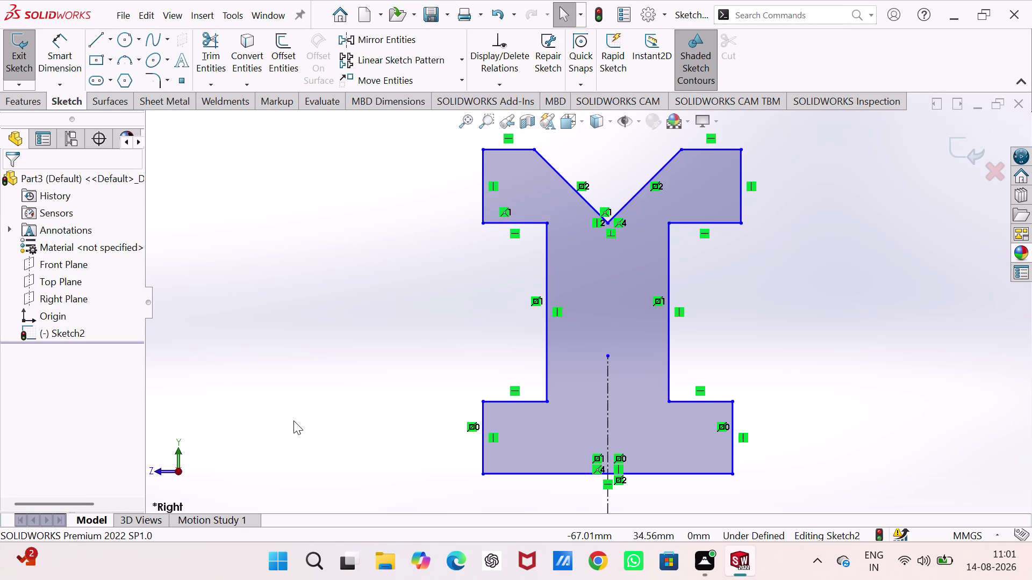
right_drag(293, 421, 296, 393)
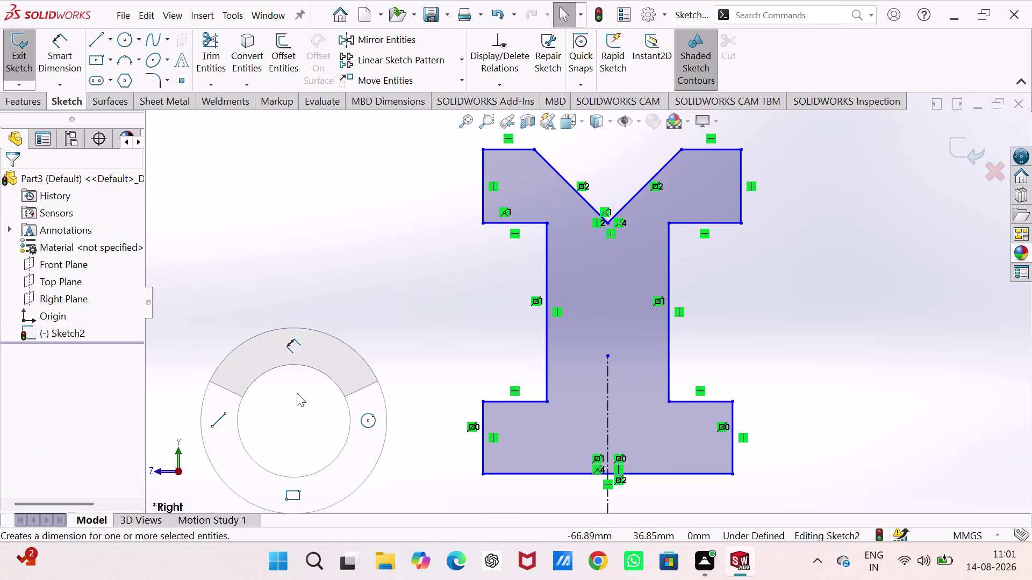
With Smart Dimension, place a trial dimension between the groove's sloped sides.
right_drag(297, 393, 295, 41)
click(556, 171)
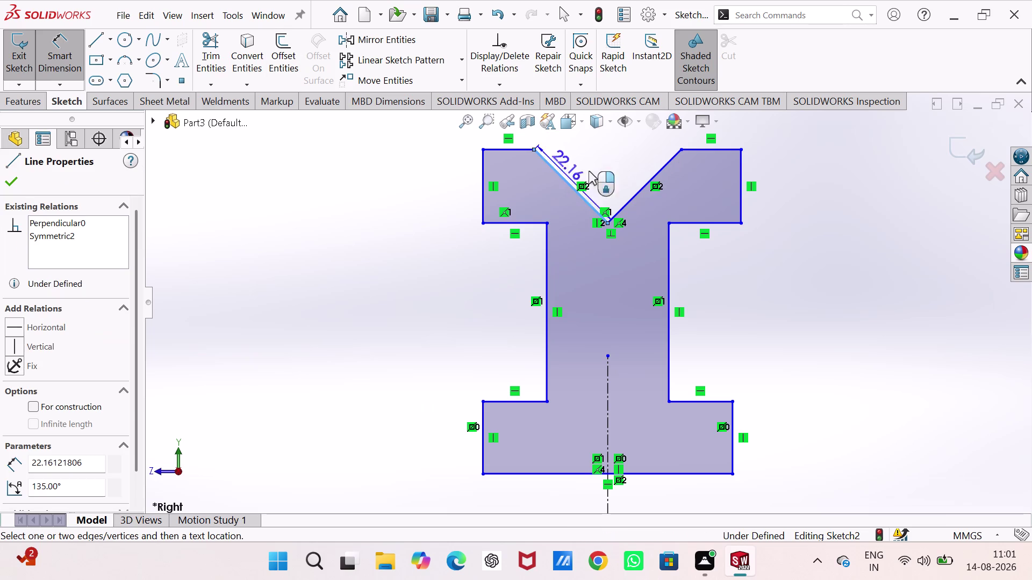
click(657, 173)
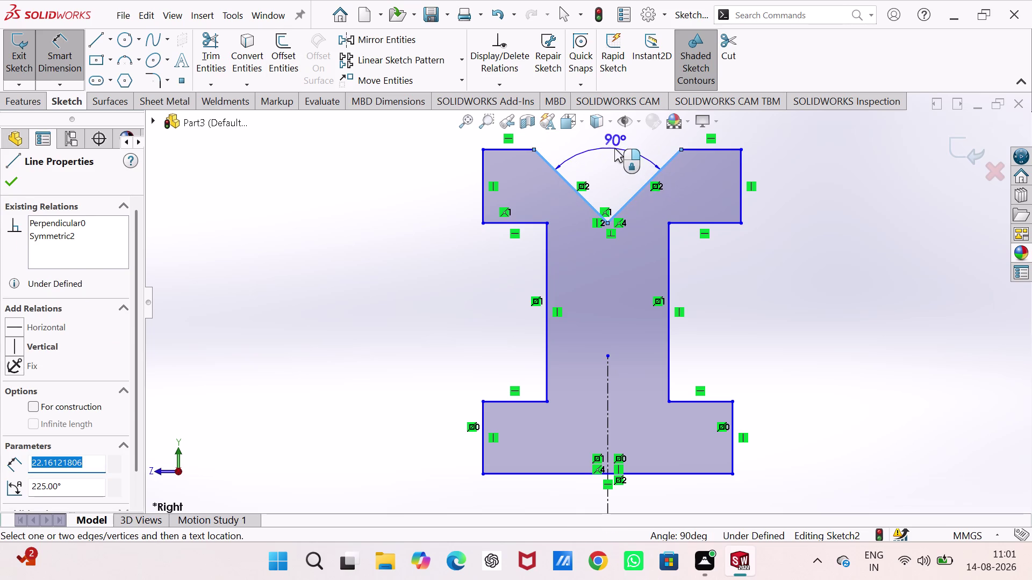
click(614, 148)
click(580, 99)
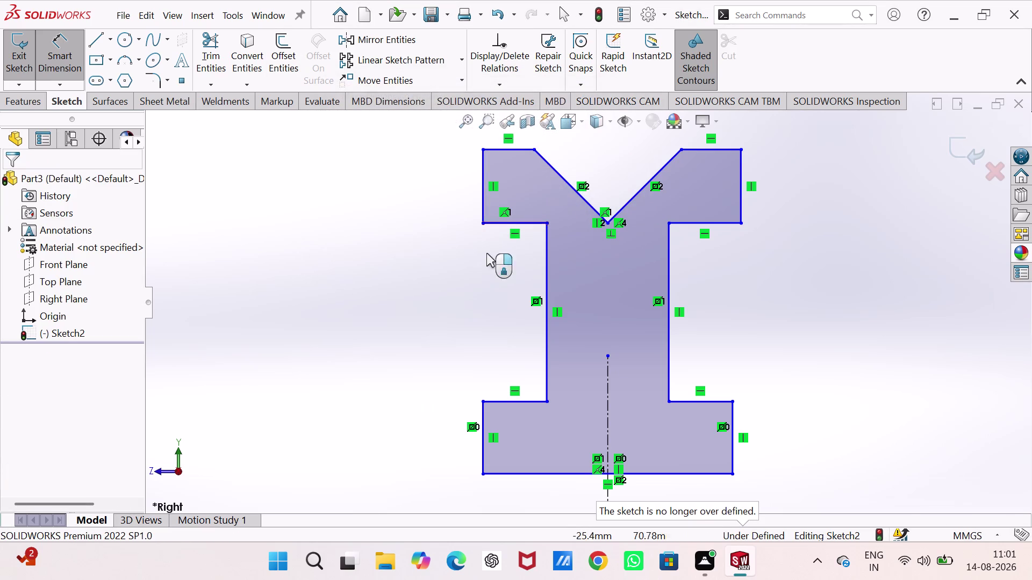
scroll(up, 3)
scroll(down, 3)
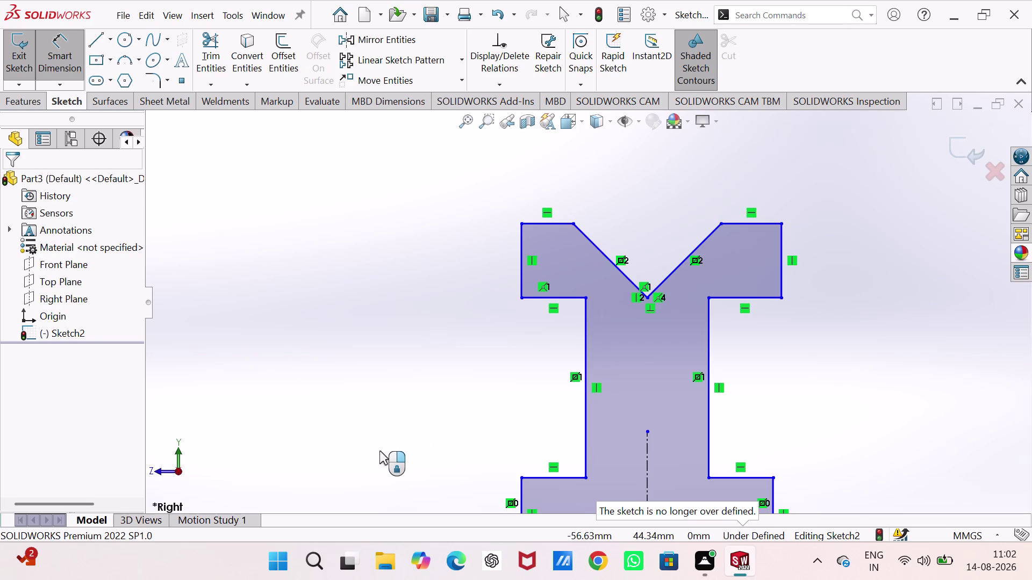
right_drag(380, 439, 380, 265)
right_drag(404, 383, 403, 215)
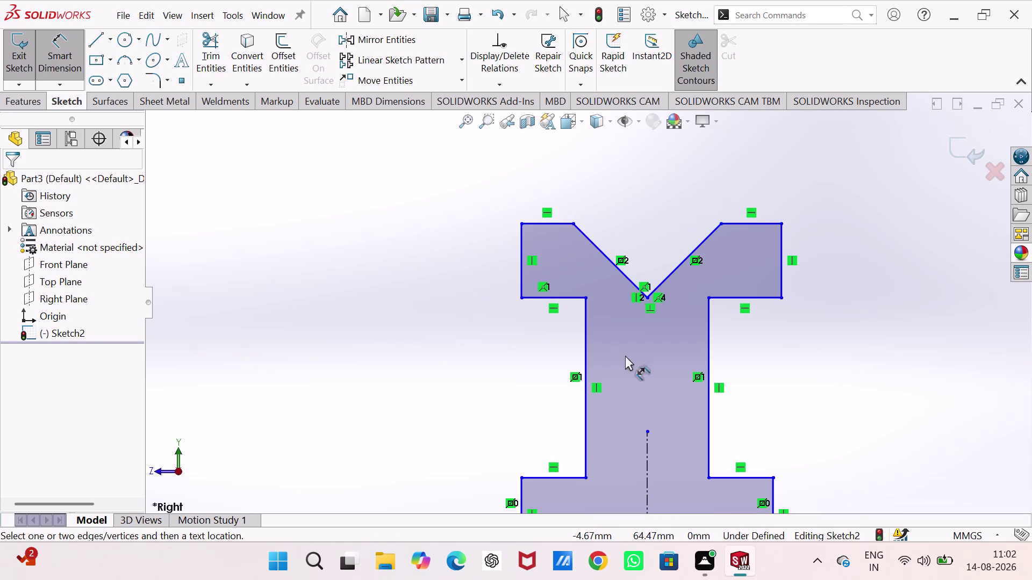
Dimension the groove opening between its two side edges to 5 mm.
click(587, 327)
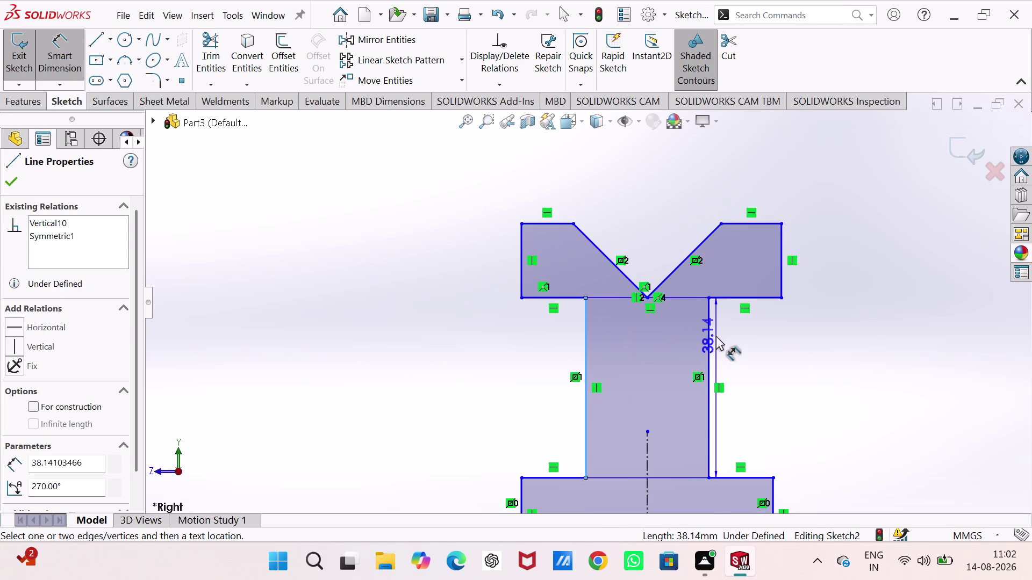
click(707, 336)
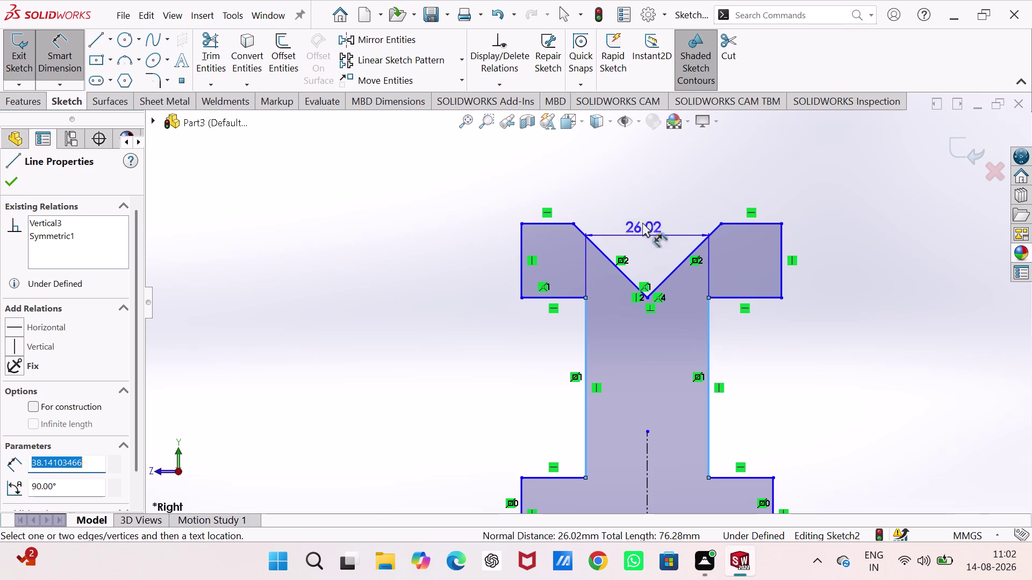
click(648, 201)
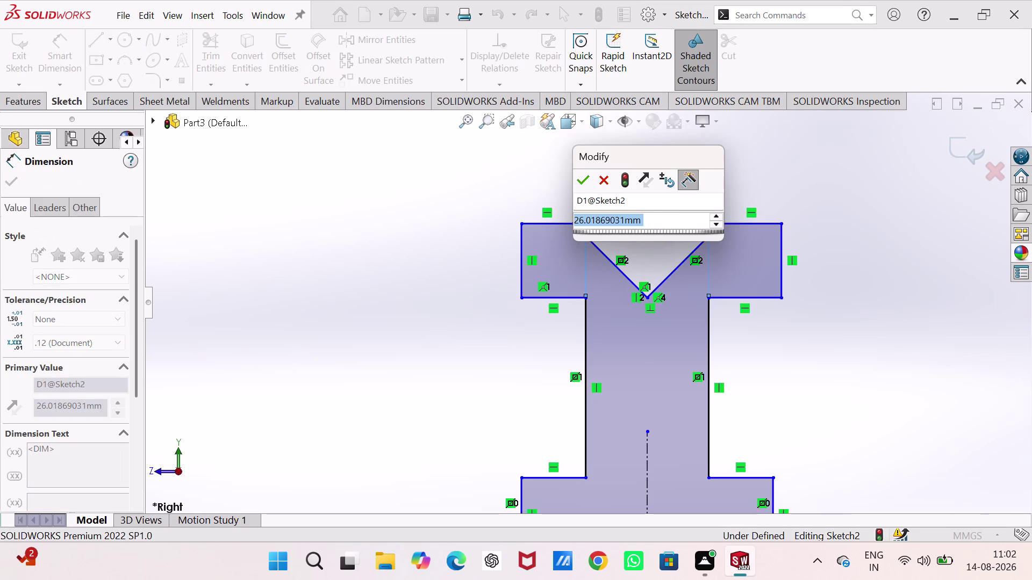
key(5)
key(Return)
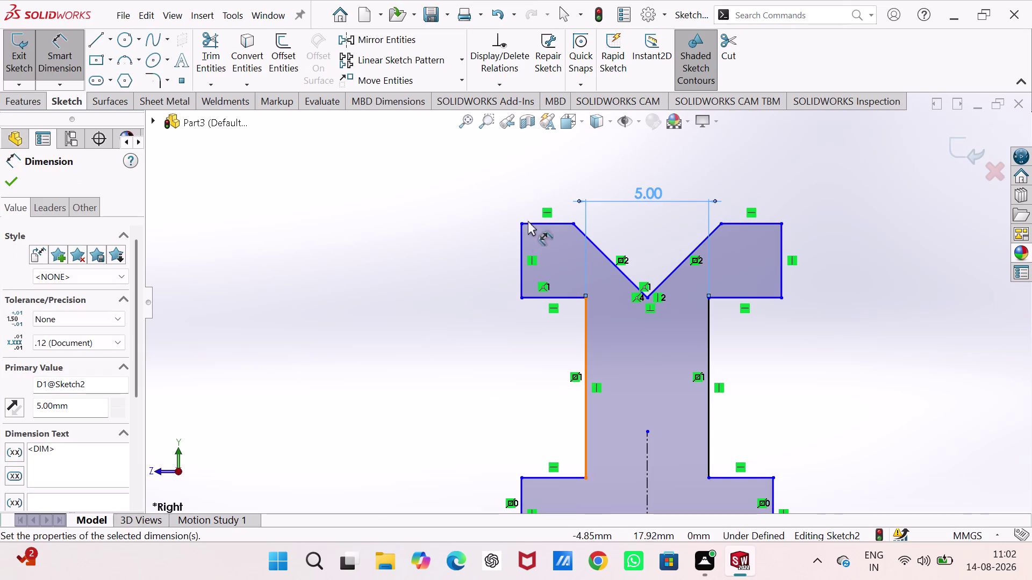
click(519, 238)
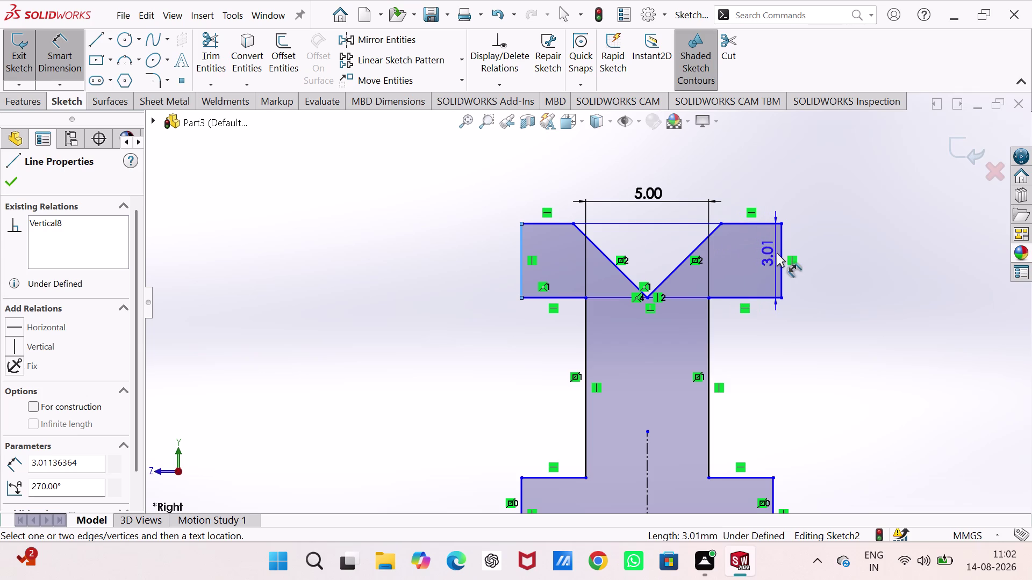
Dimension the top flange's overall width to 15 mm, then undo the last two changes.
click(781, 252)
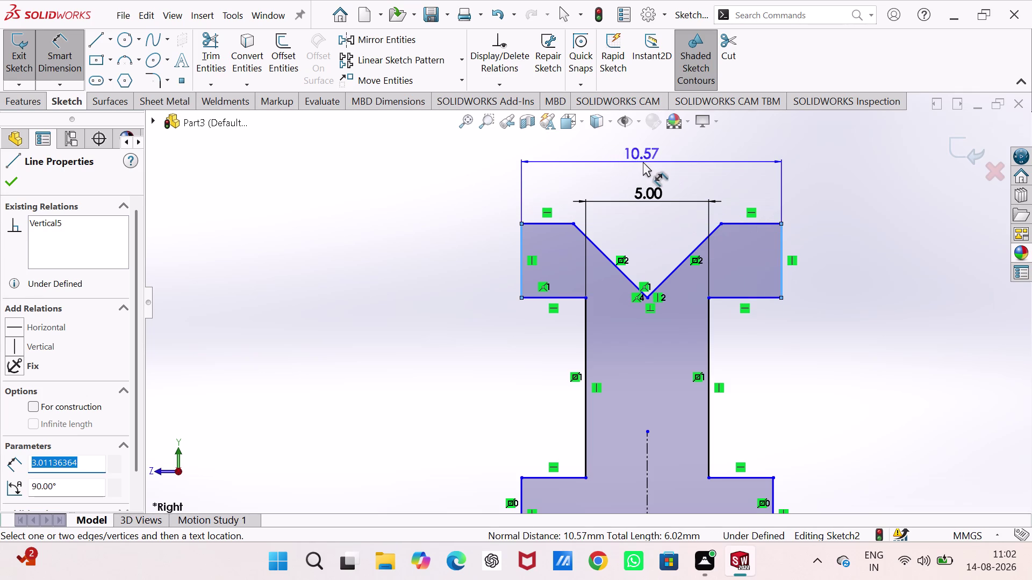
click(643, 162)
text(15)
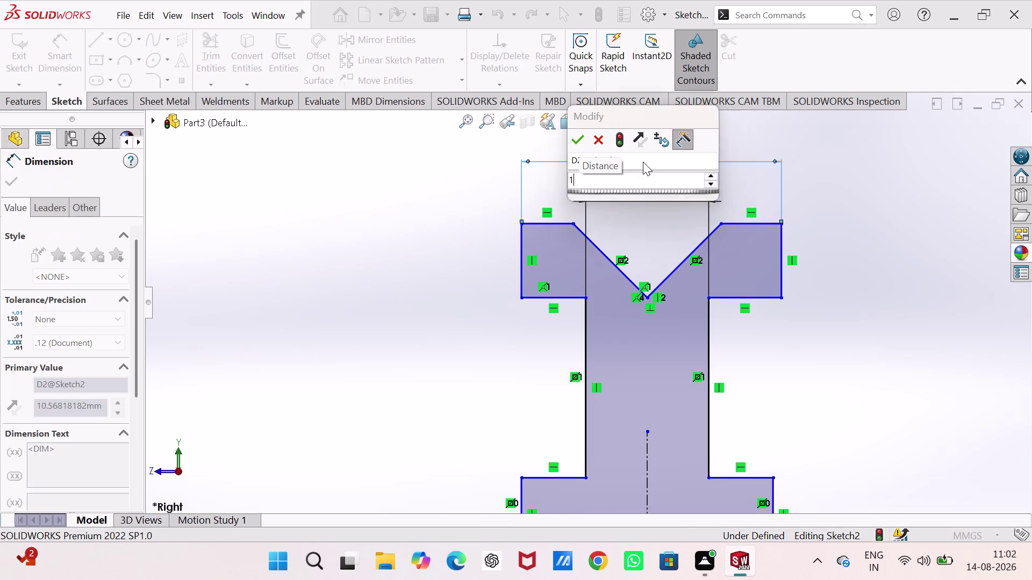
key(Return)
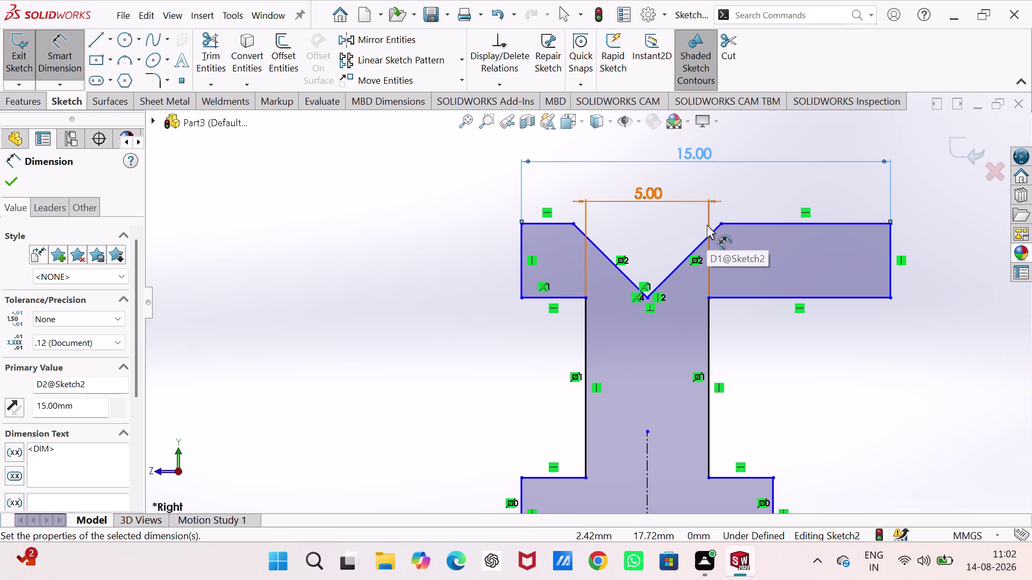
click(696, 155)
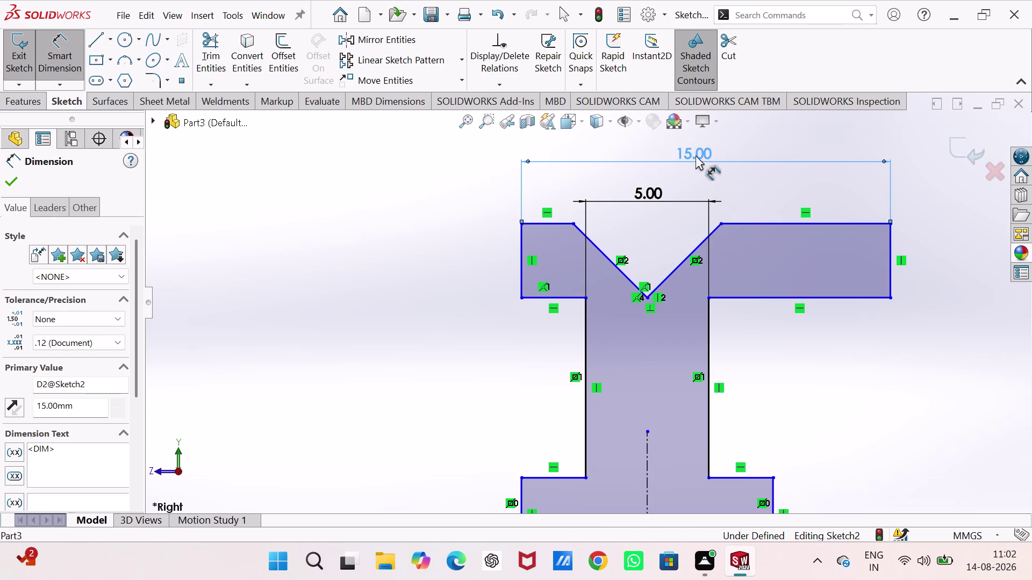
key(ctrl+z)
key(ctrl+z)
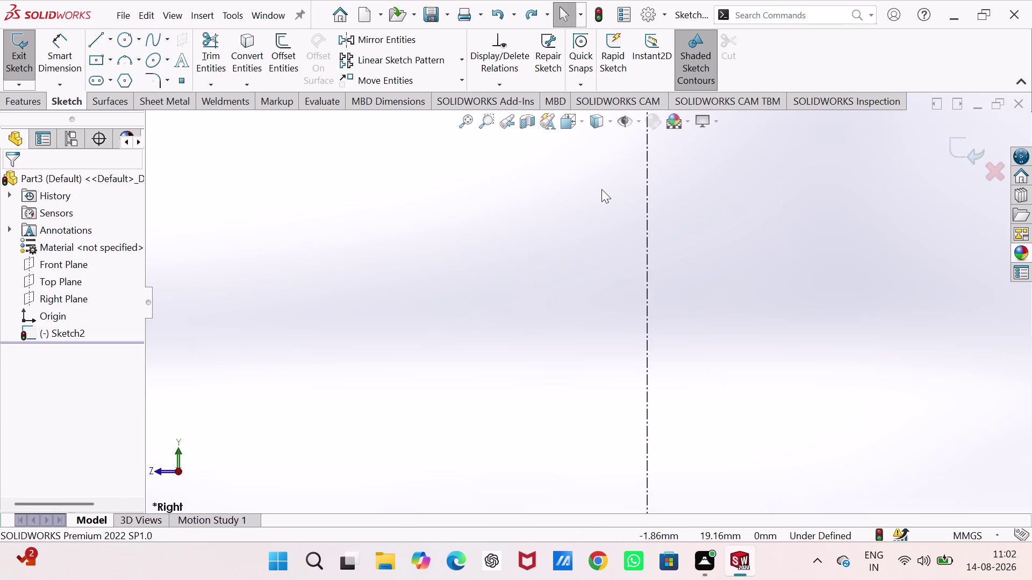
Undo once more, then change the 26.02 groove opening dimension to 5 mm.
key(ctrl+z)
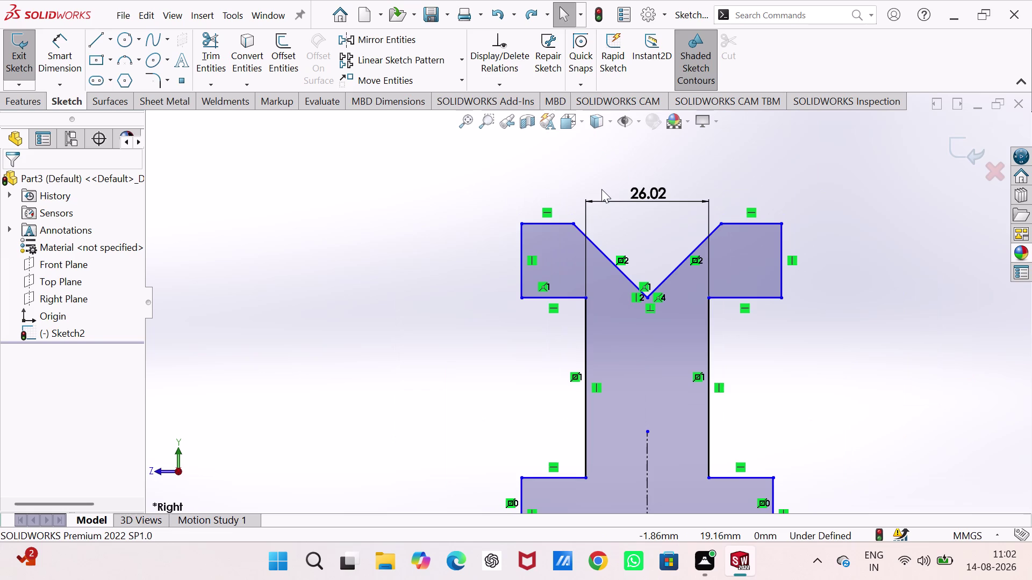
scroll(up, 3)
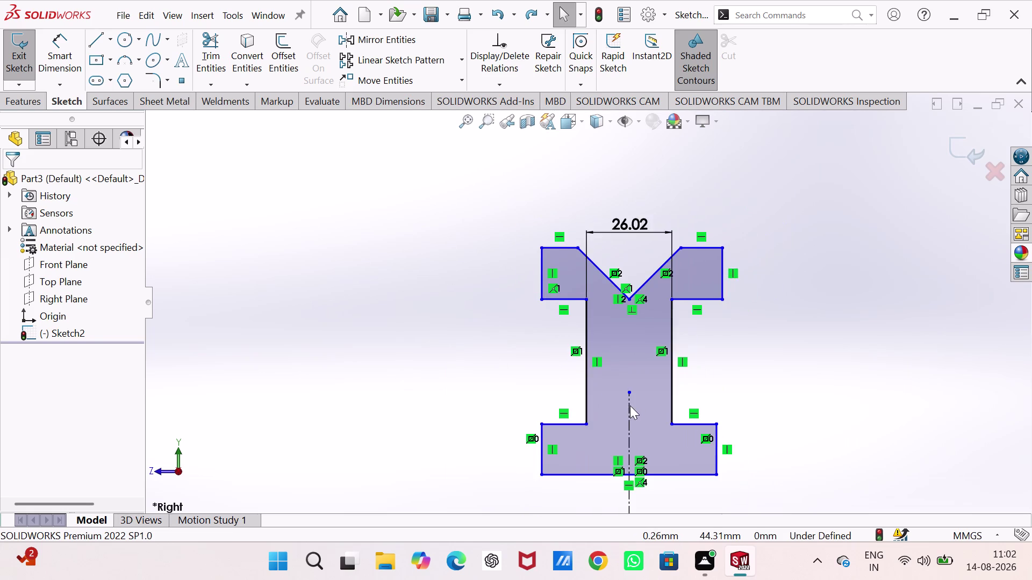
scroll(down, 3)
double_click(611, 185)
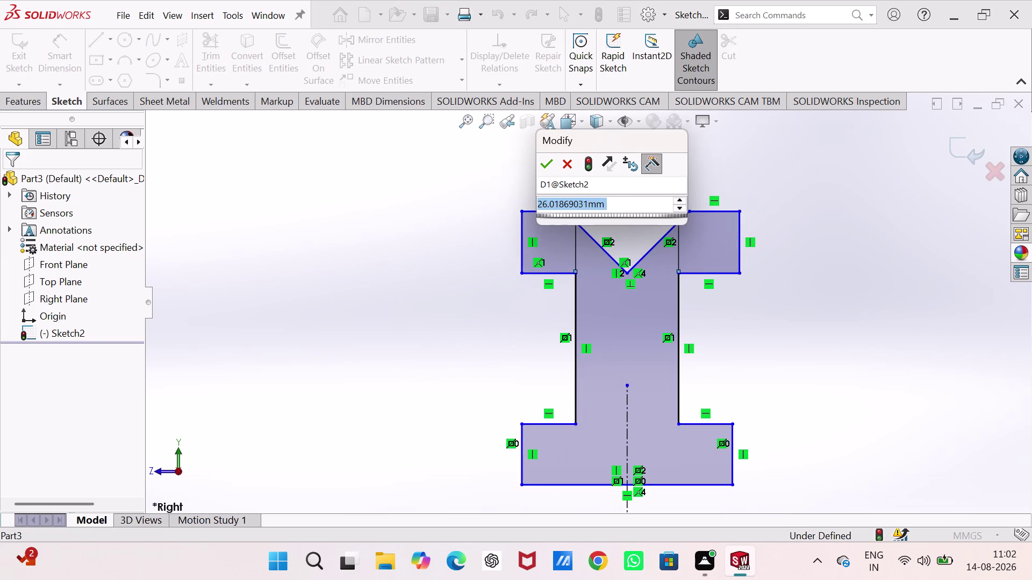
key(5)
key(Return)
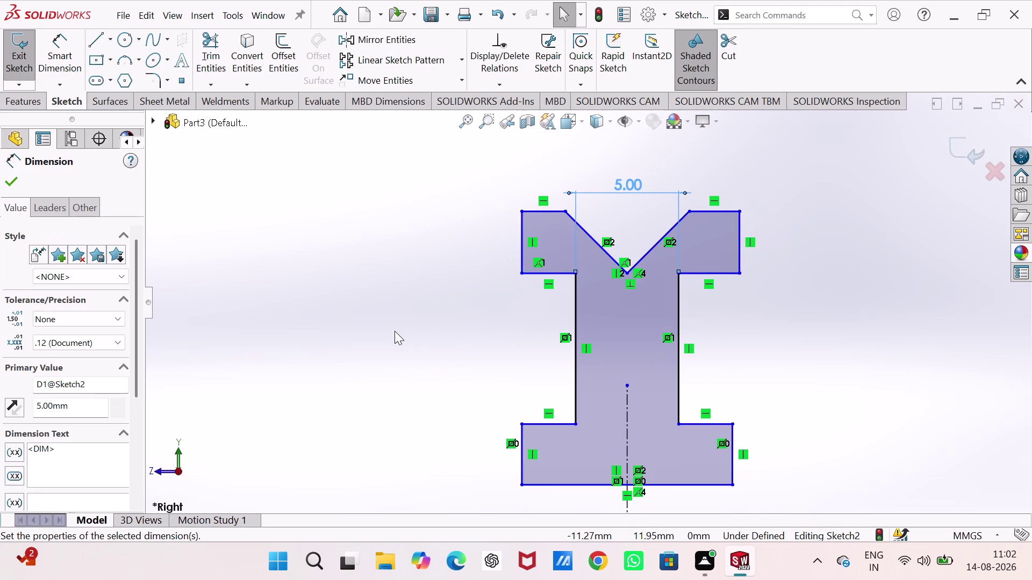
click(397, 314)
key(Escape)
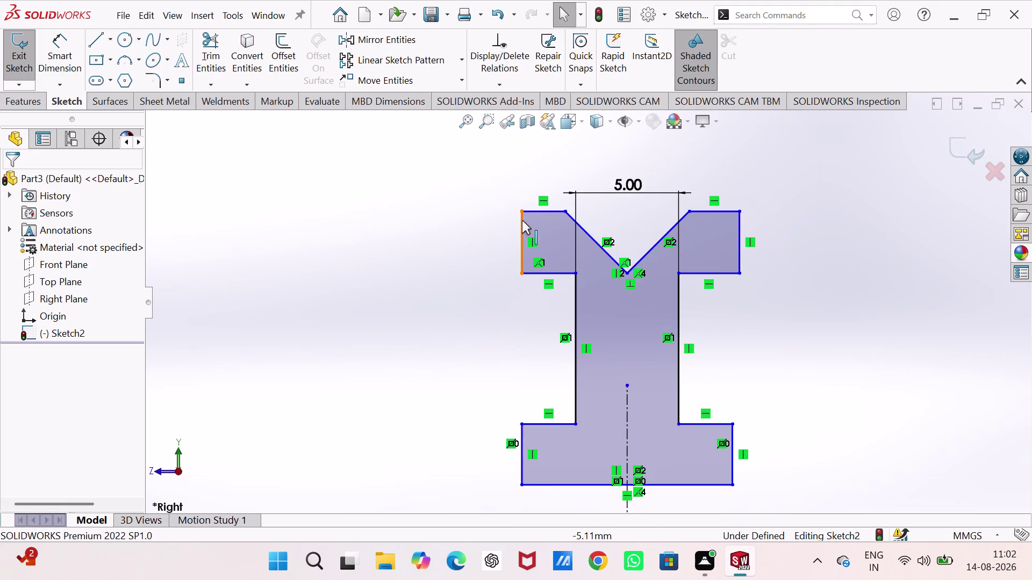
click(521, 221)
Make the top flange's two outer edges symmetric about the centreline.
click(739, 239)
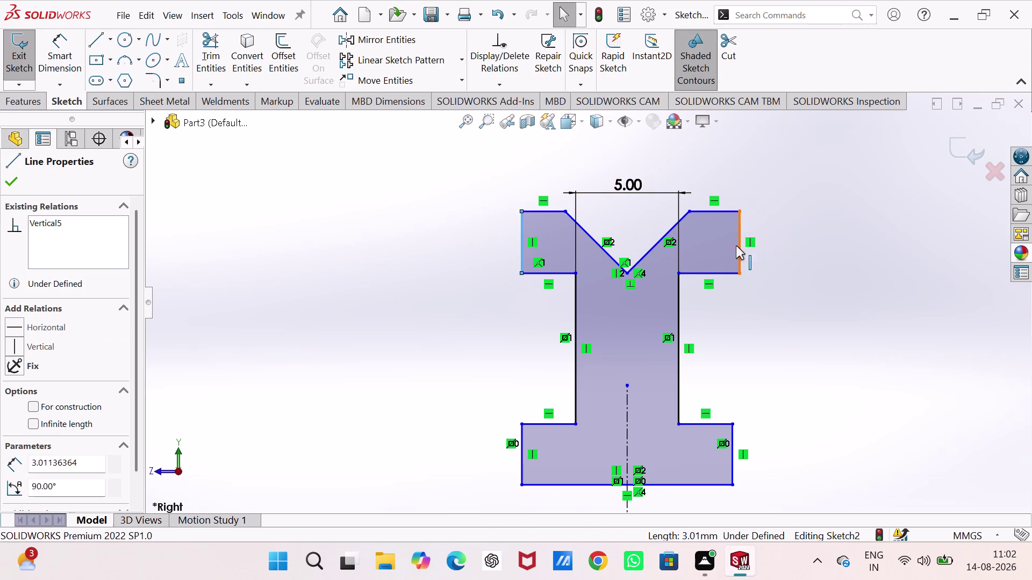
click(624, 440)
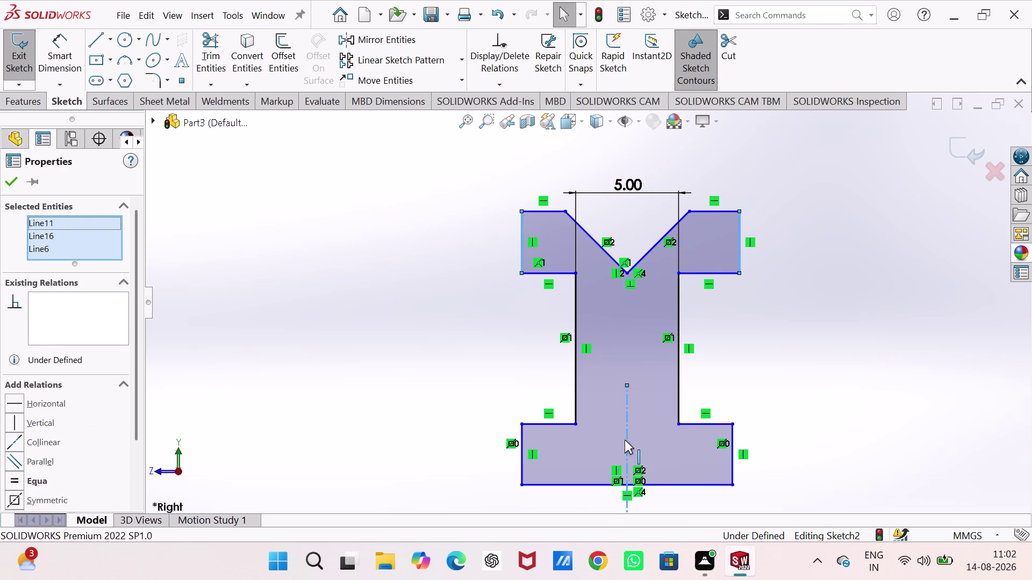
click(48, 498)
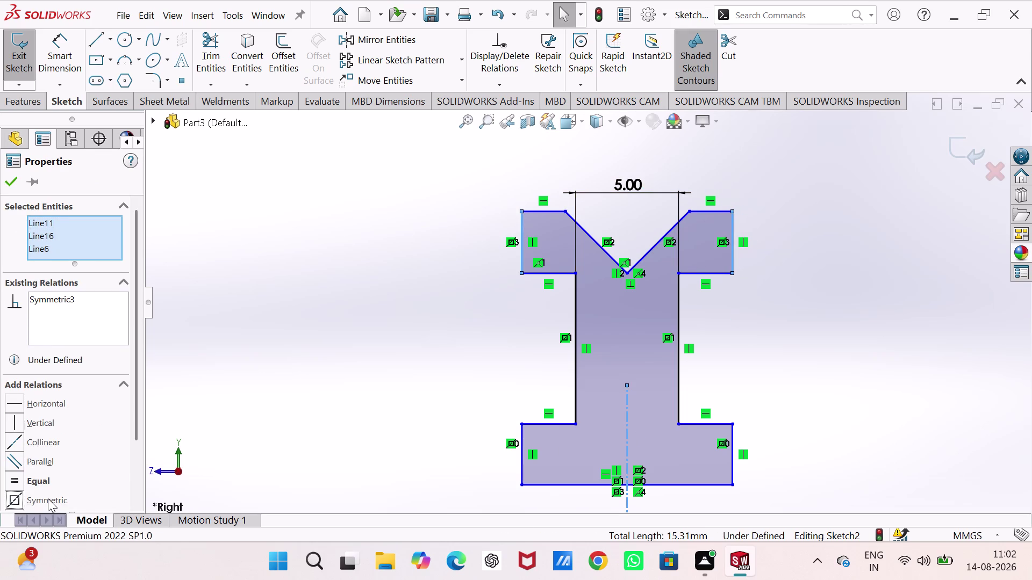
Dimension the distance between the top flange's outer edges as 15 mm.
click(272, 340)
right_drag(276, 359, 278, 192)
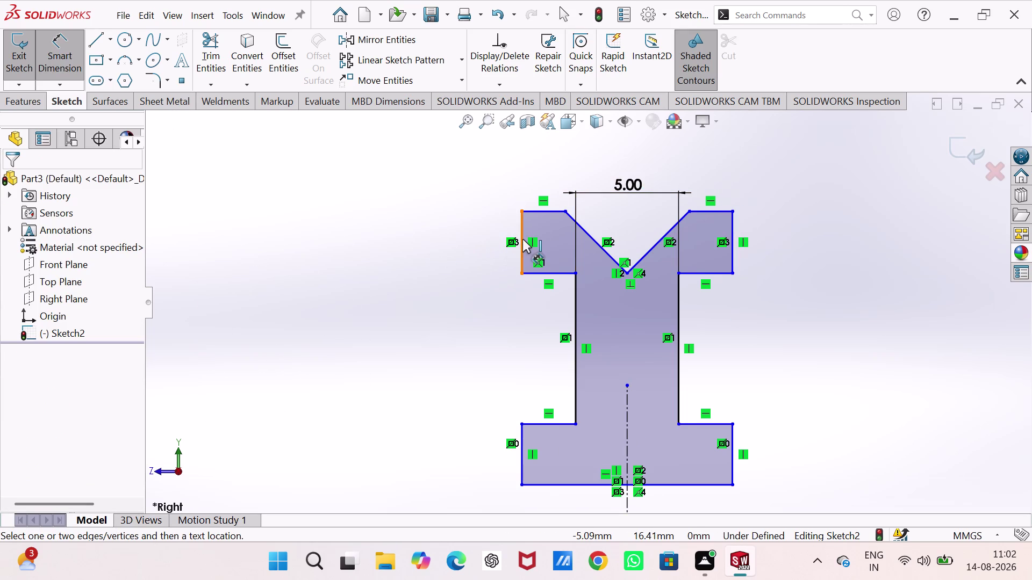
click(523, 239)
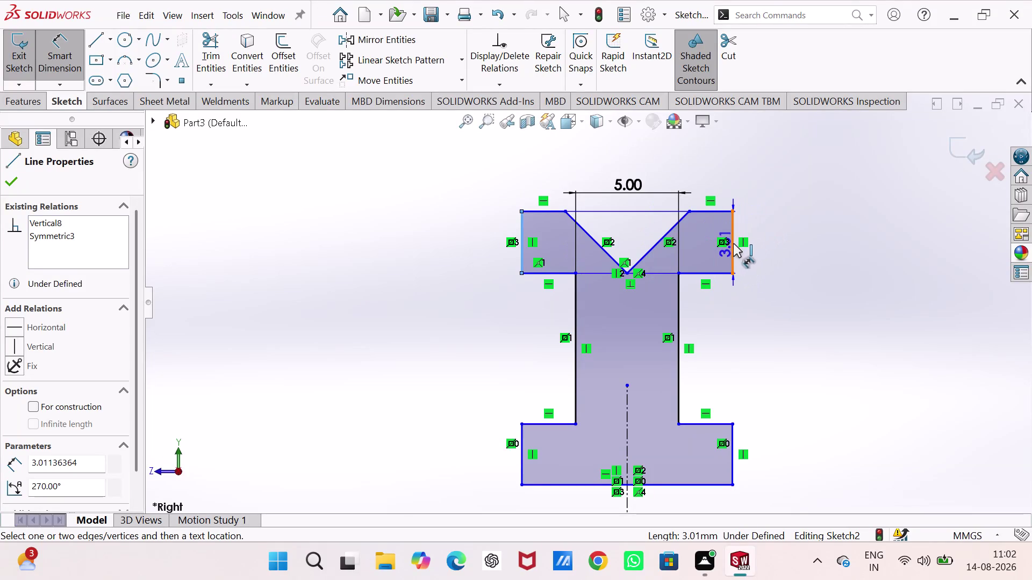
click(733, 243)
click(616, 159)
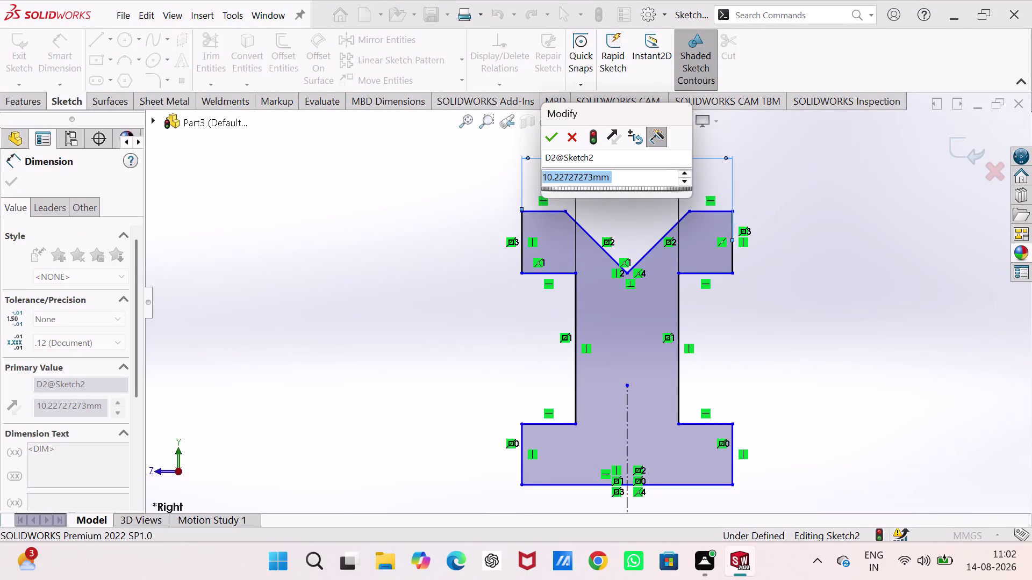
key(1)
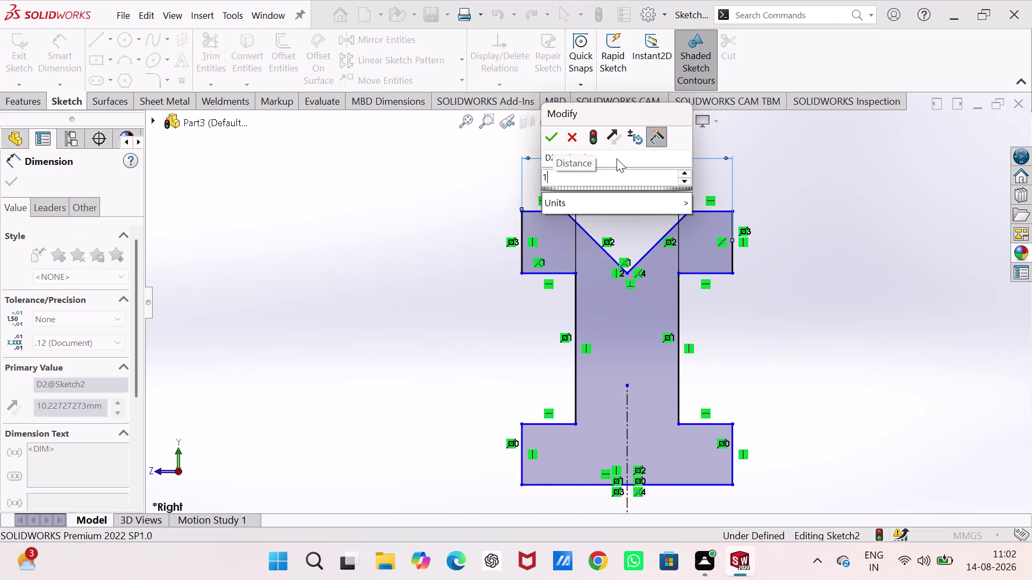
key(5)
key(Return)
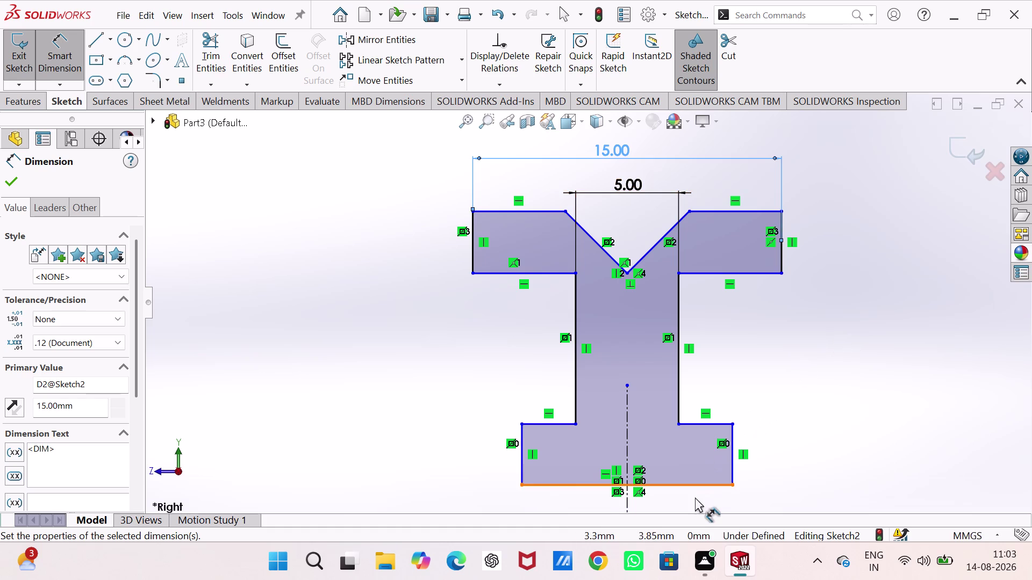
scroll(up, 3)
scroll(down, 3)
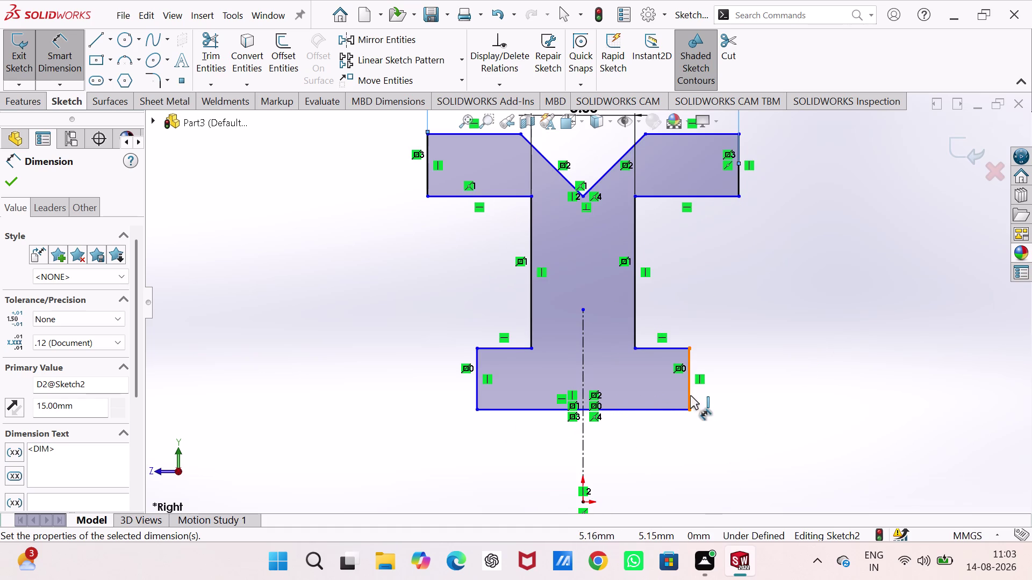
Dimension the bottom flange's bottom edge to 15 mm.
click(678, 410)
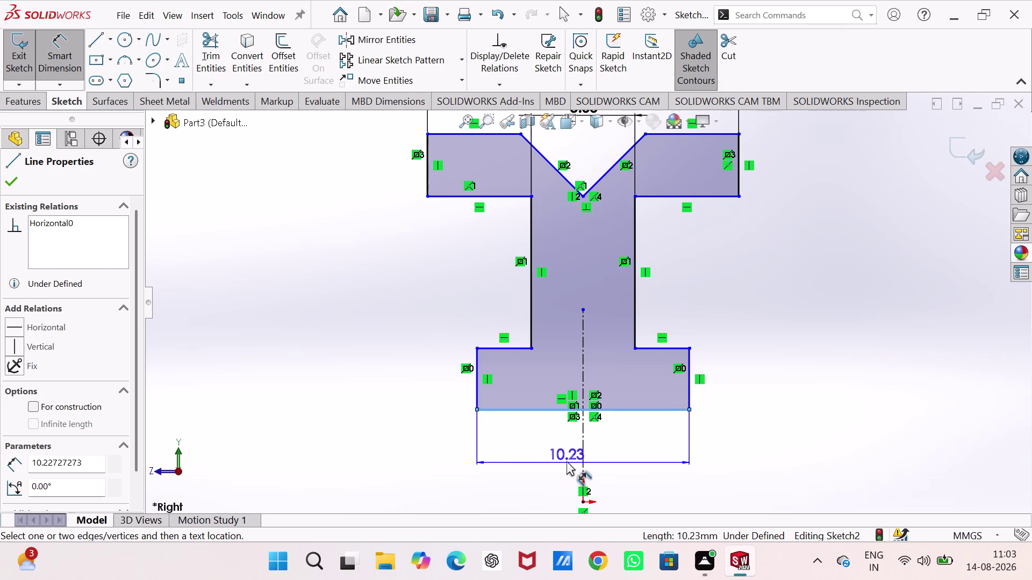
click(567, 460)
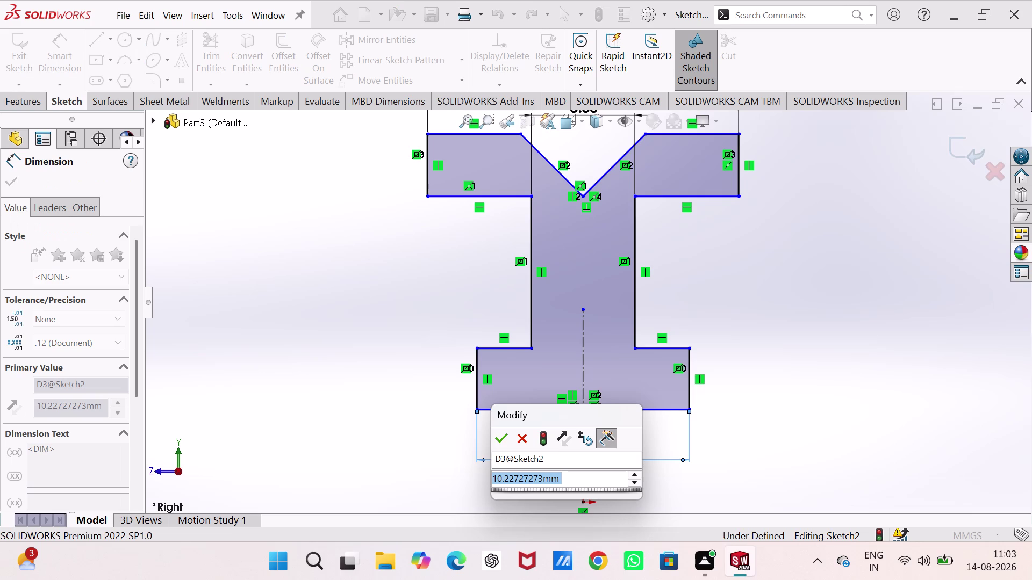
text(15)
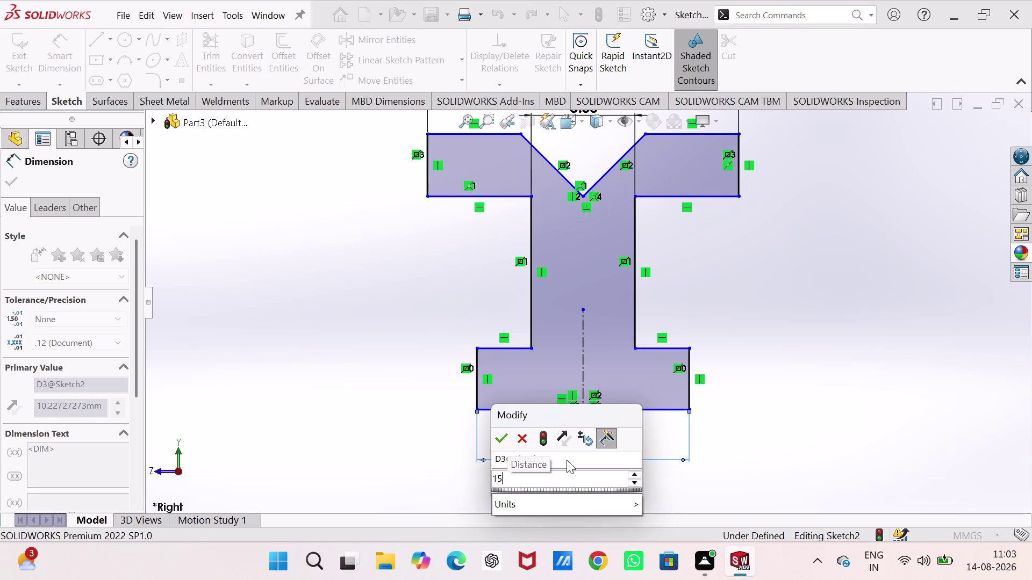
key(Return)
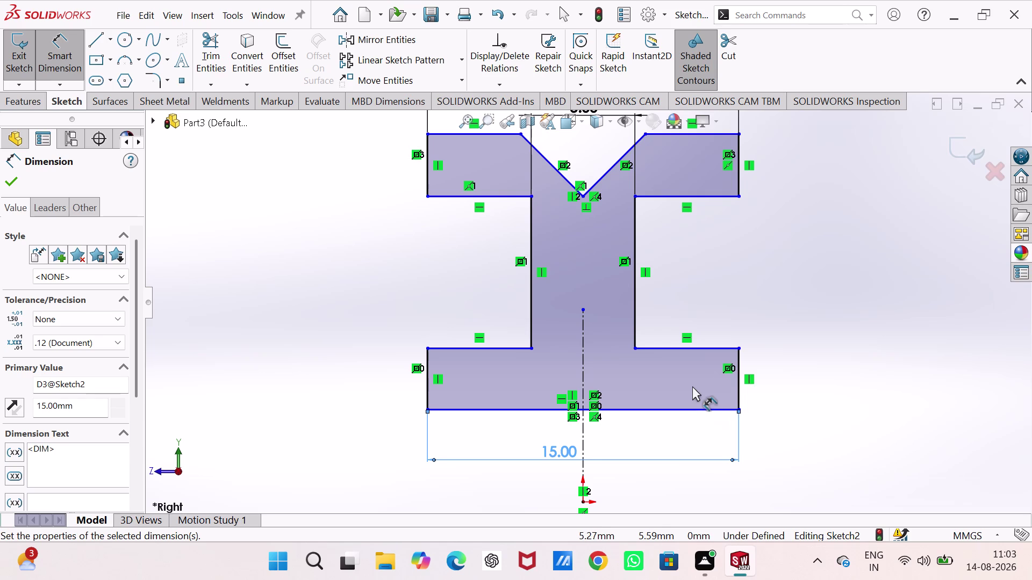
scroll(up, 3)
scroll(down, 3)
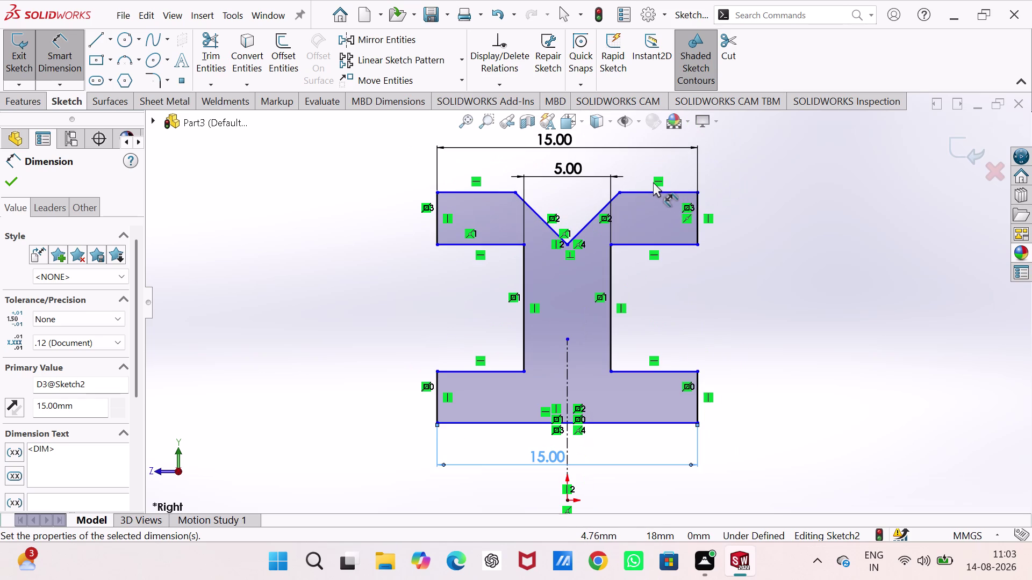
scroll(up, 3)
scroll(down, 3)
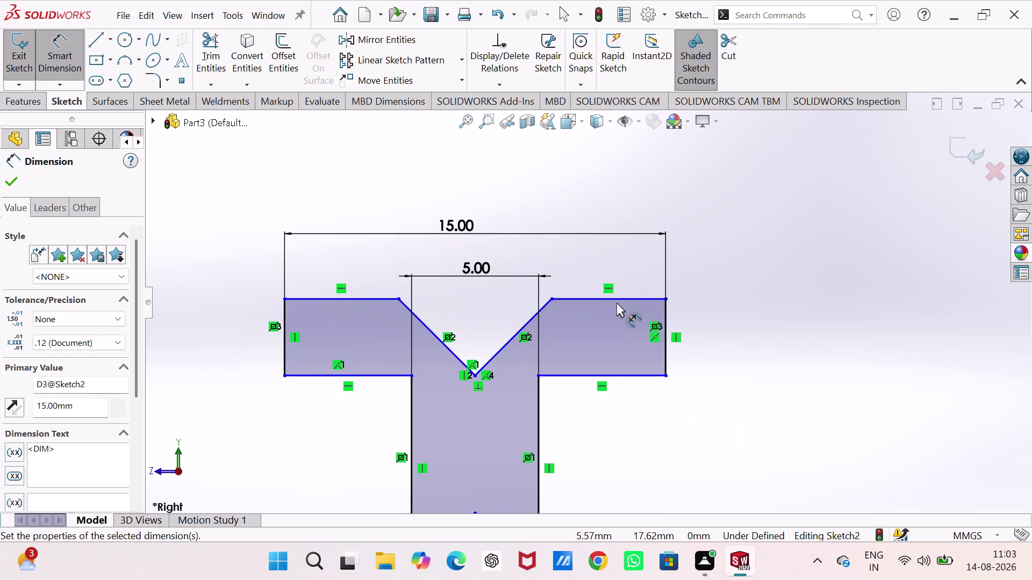
Dimension the right flange's top edge to 4.00.
click(621, 296)
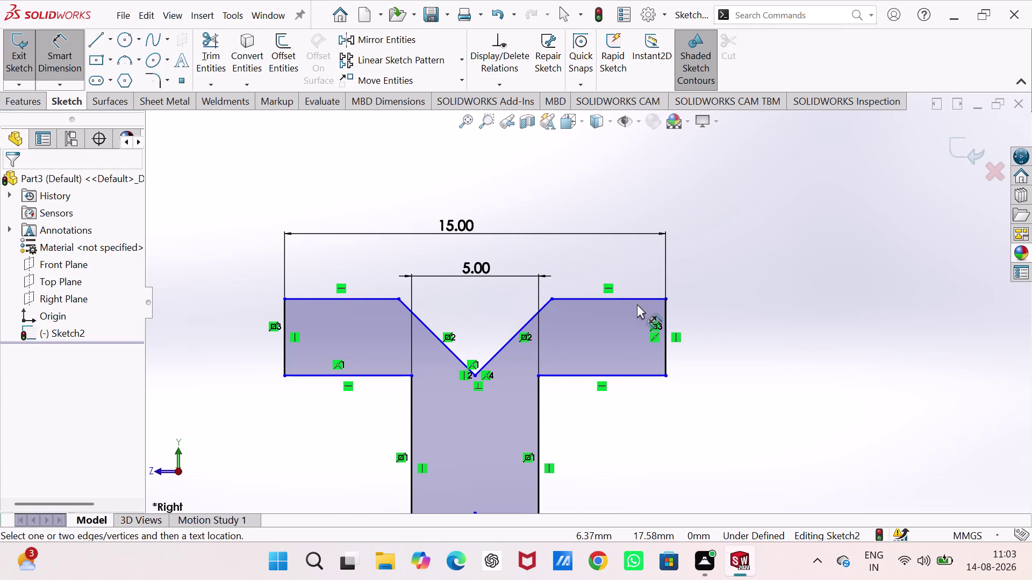
click(635, 300)
click(618, 265)
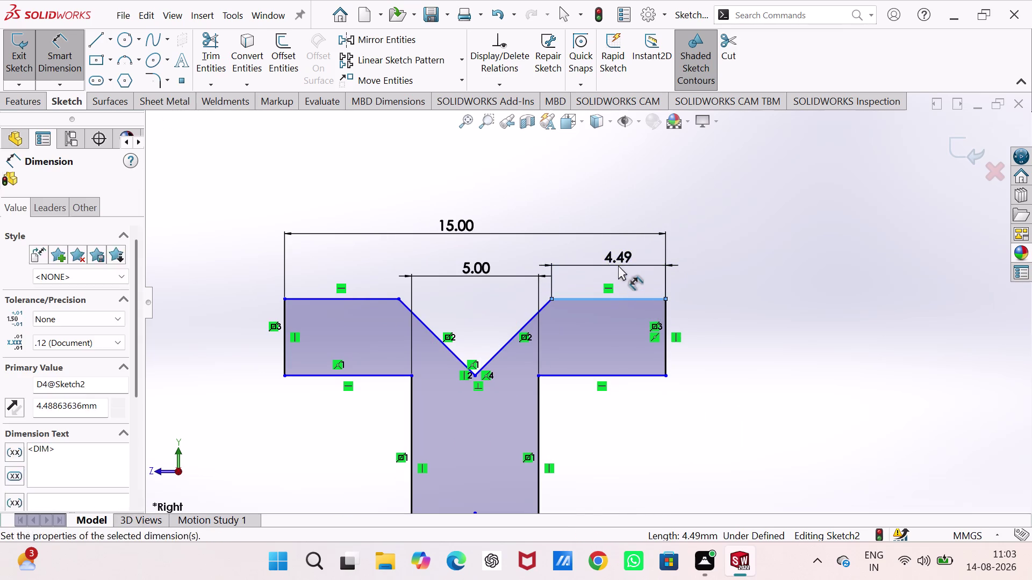
key(4)
key(Return)
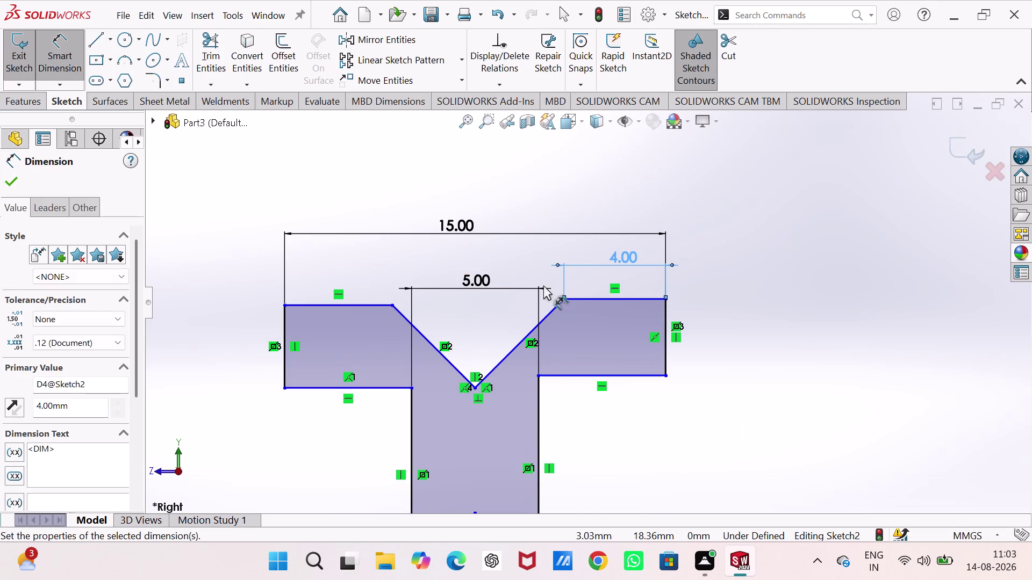
Dimension the left flange's top edge to 4.00.
click(354, 305)
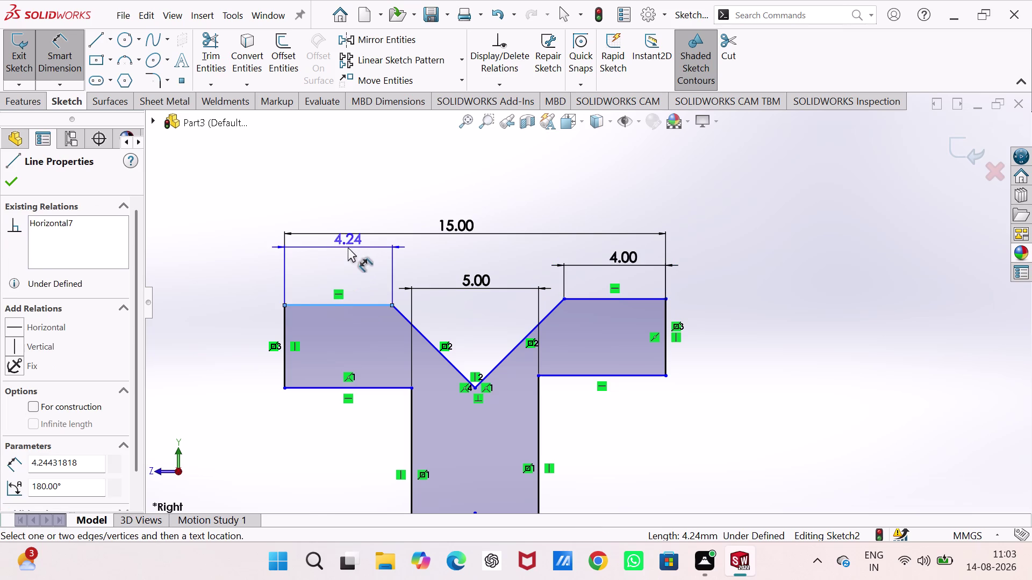
click(348, 247)
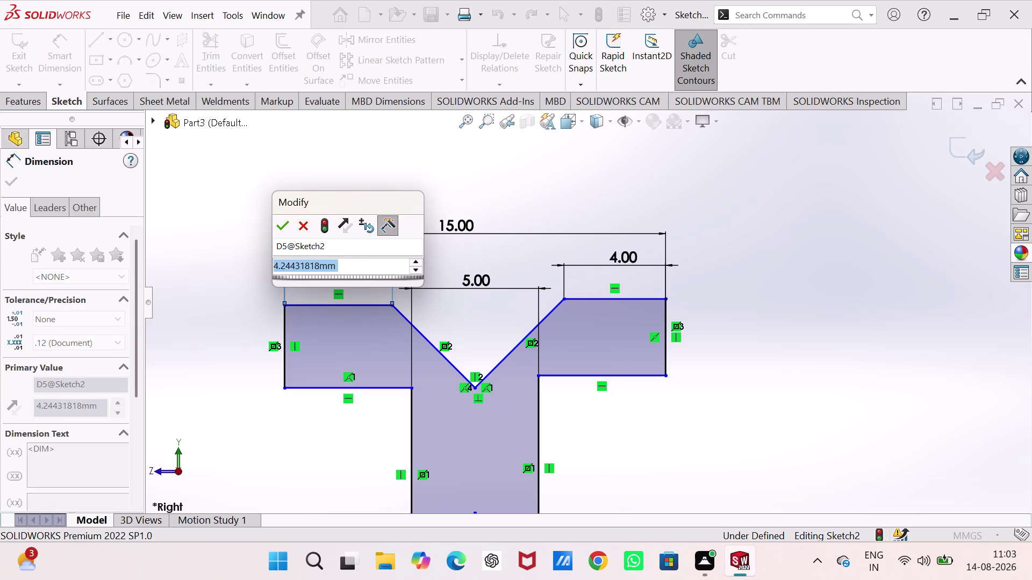
key(4)
key(Return)
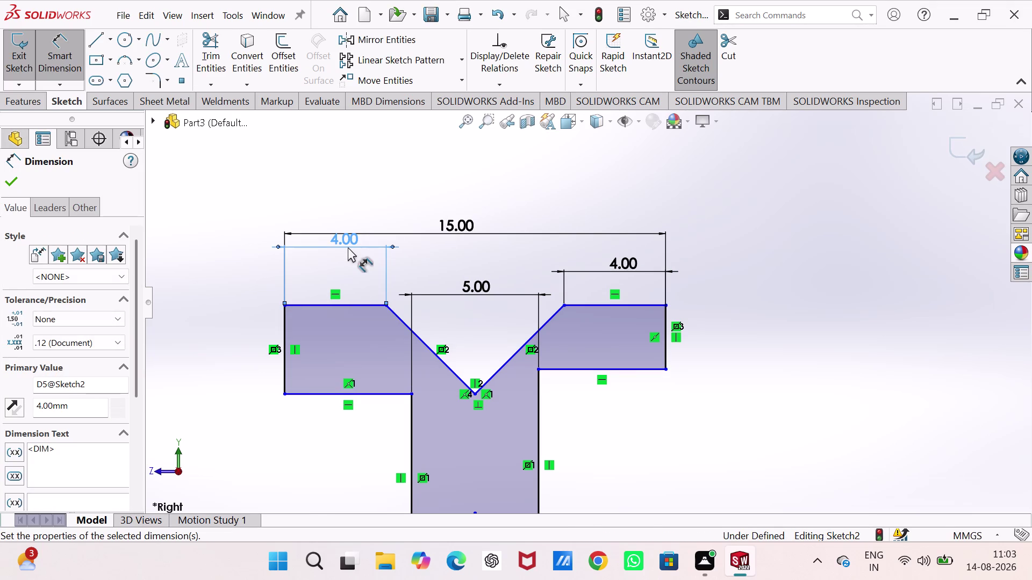
click(808, 341)
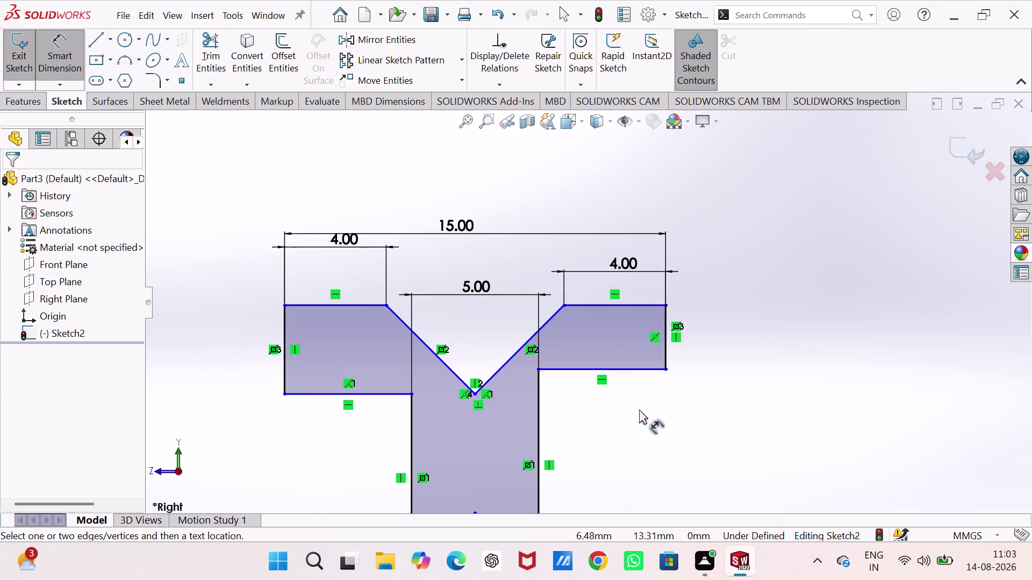
scroll(up, 3)
scroll(up, 3)
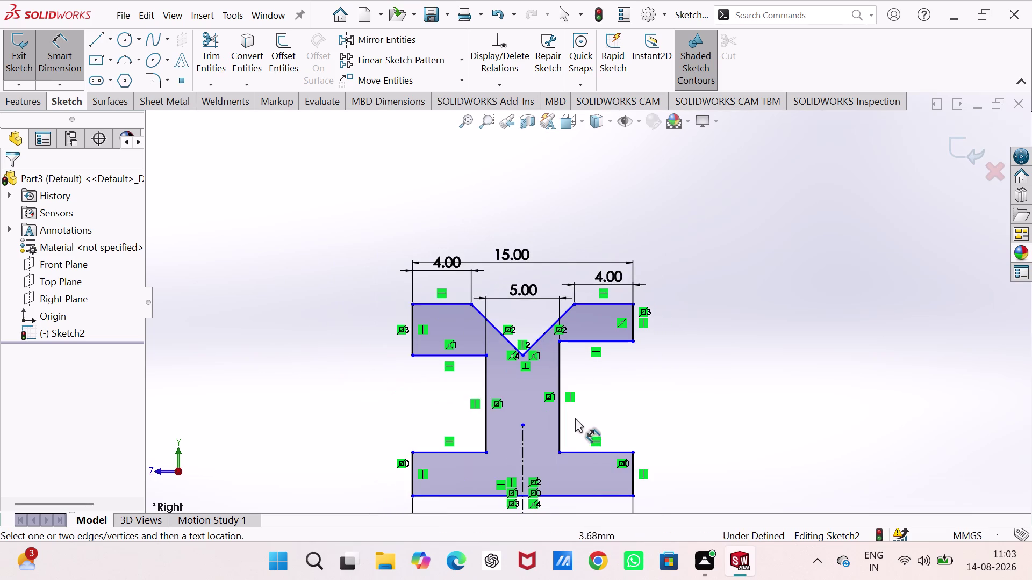
scroll(down, 3)
scroll(down, 3)
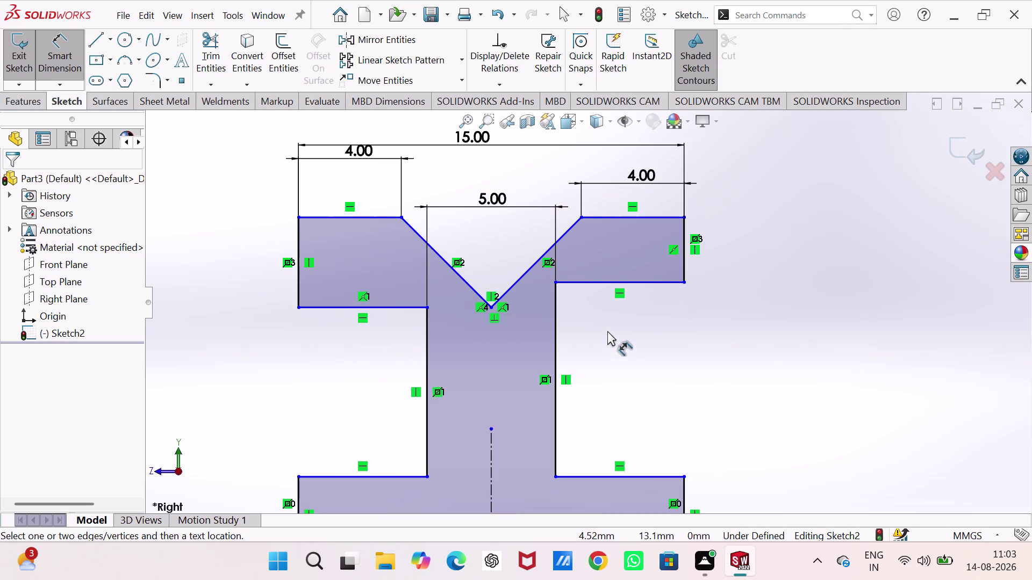
click(462, 279)
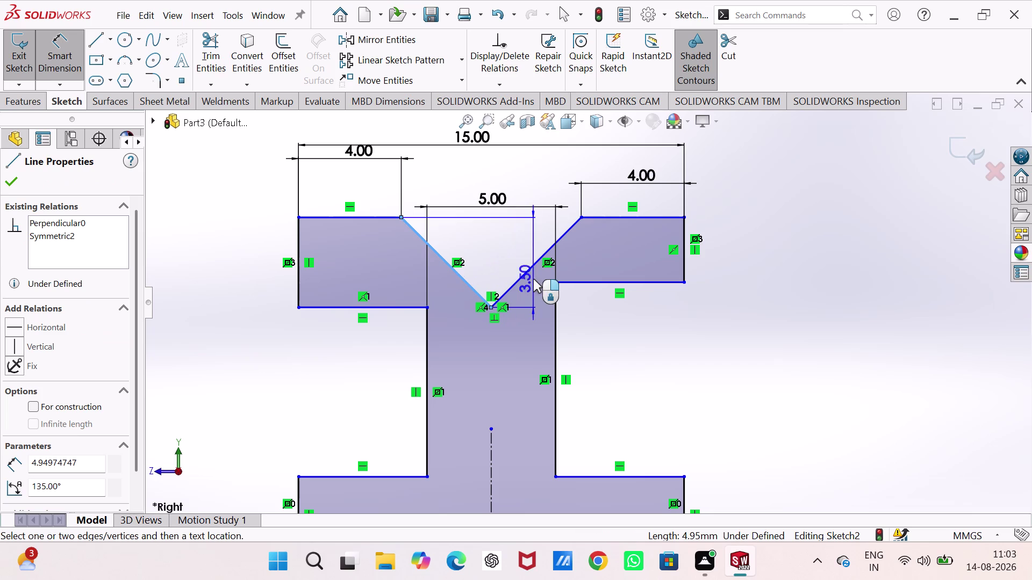
click(528, 268)
click(500, 240)
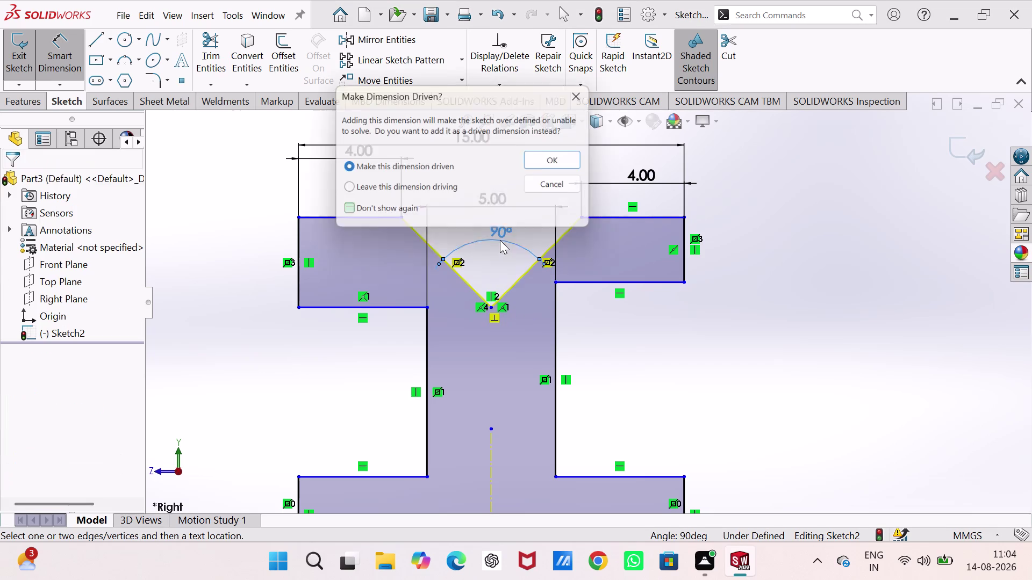
click(585, 88)
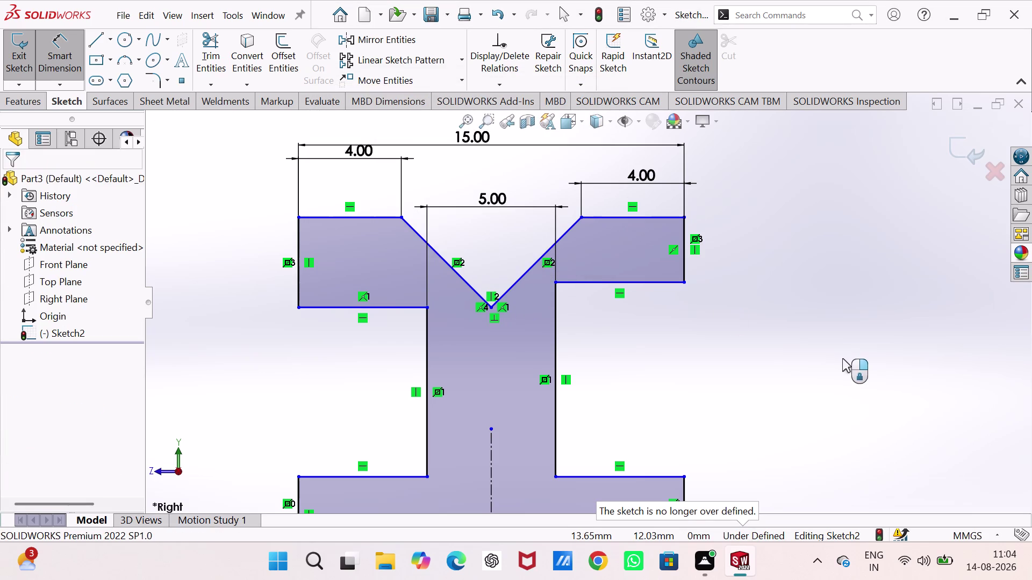
scroll(up, 3)
scroll(up, 3)
scroll(down, 3)
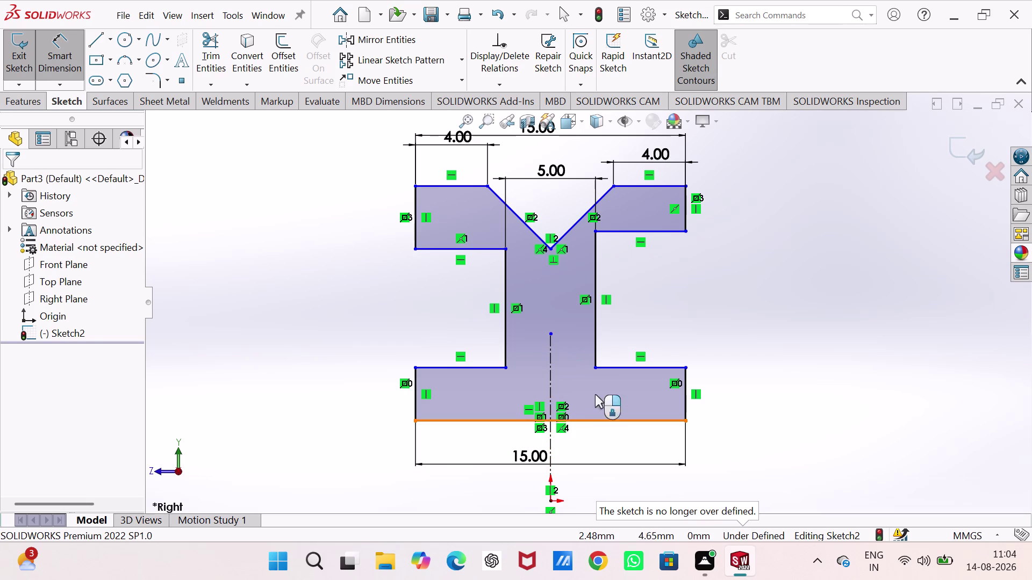
key(Escape)
key(Escape)
key(Escape)
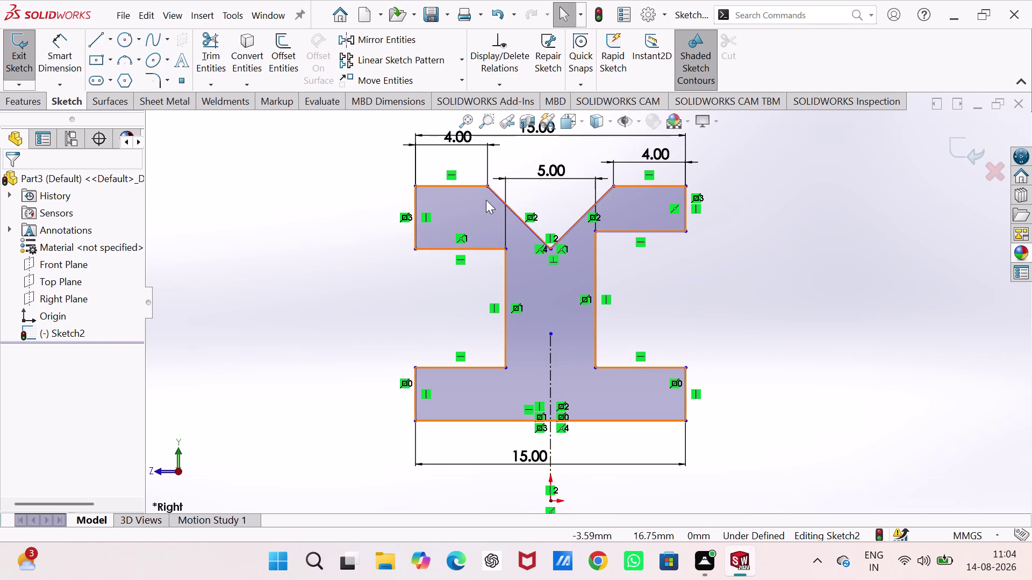
Make the left and right flange top edges equal.
click(480, 185)
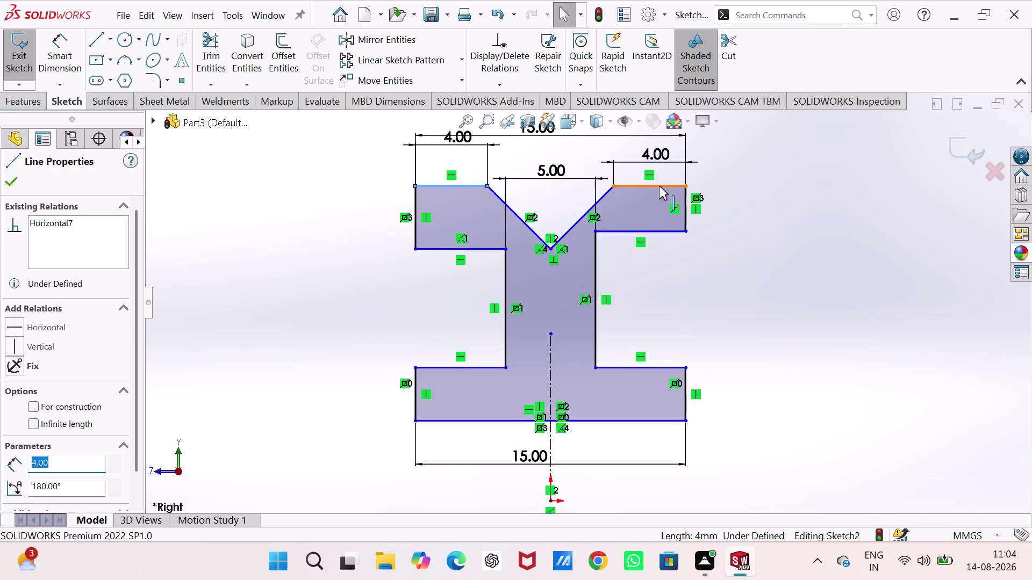
click(658, 186)
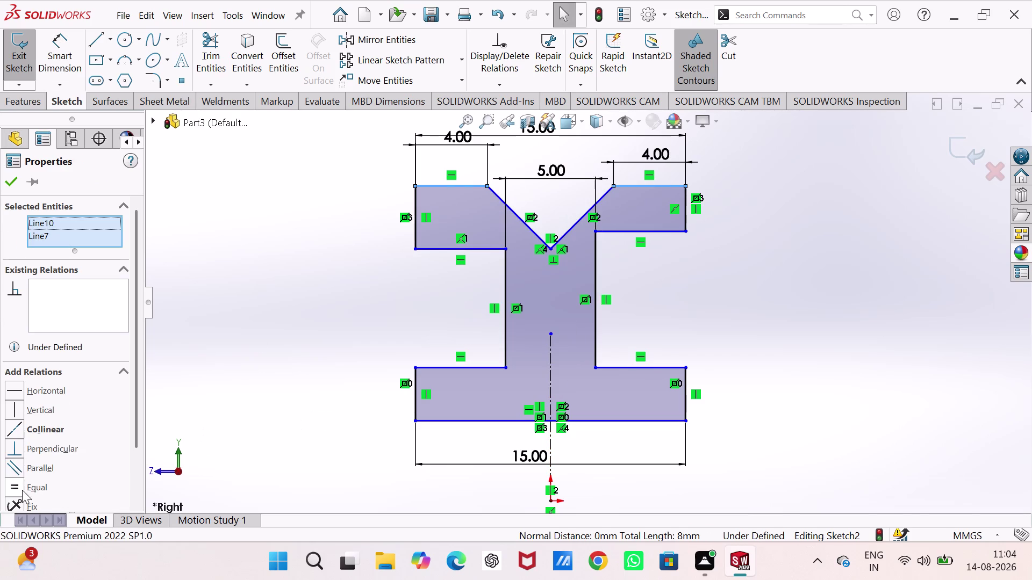
click(15, 485)
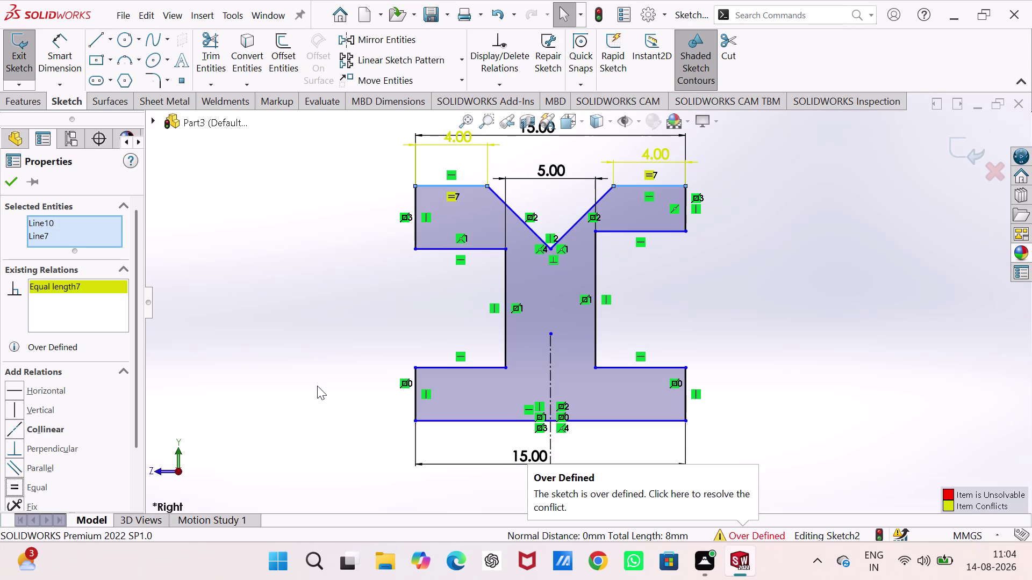
click(5, 185)
Delete the redundant left 4.00 width dimension.
click(461, 139)
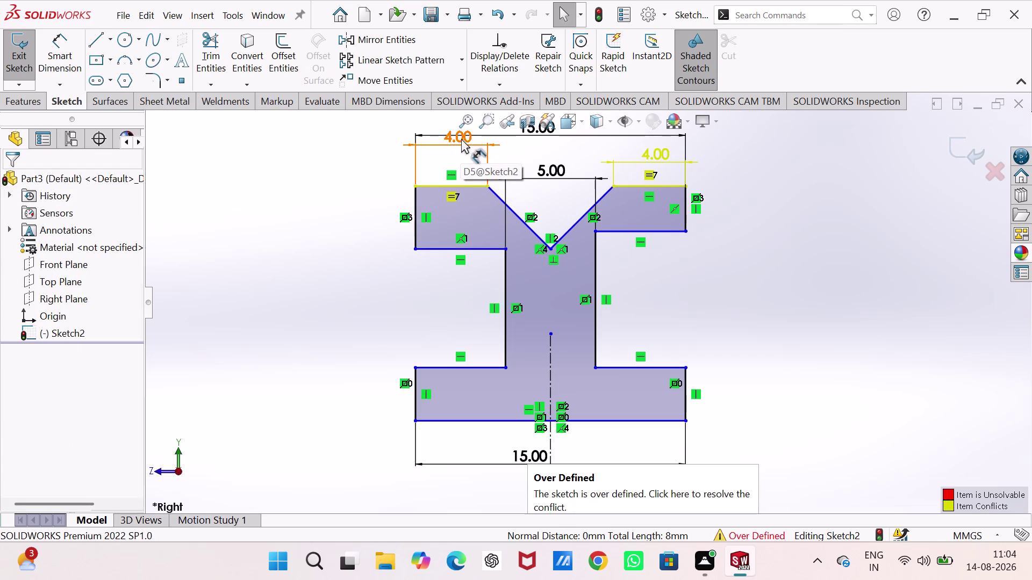
key(Delete)
click(344, 260)
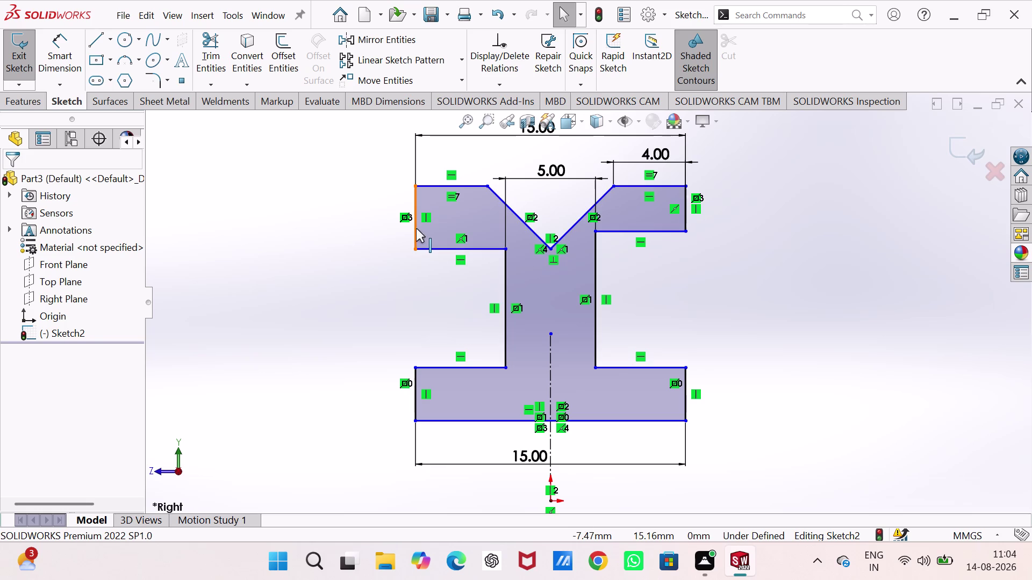
Make the top flange's outer edges equal, and the bottom flange's end edges equal.
click(683, 212)
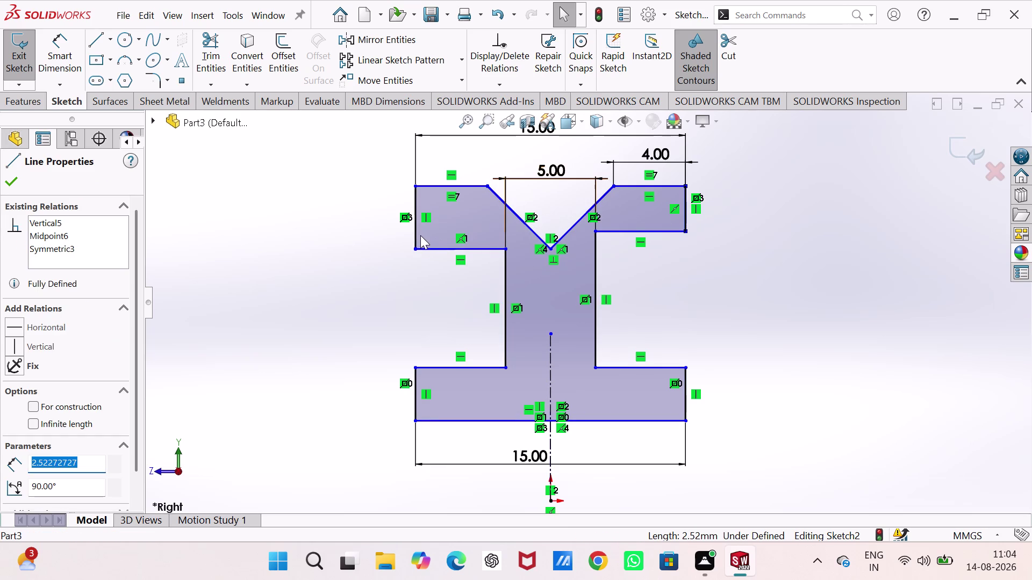
click(415, 232)
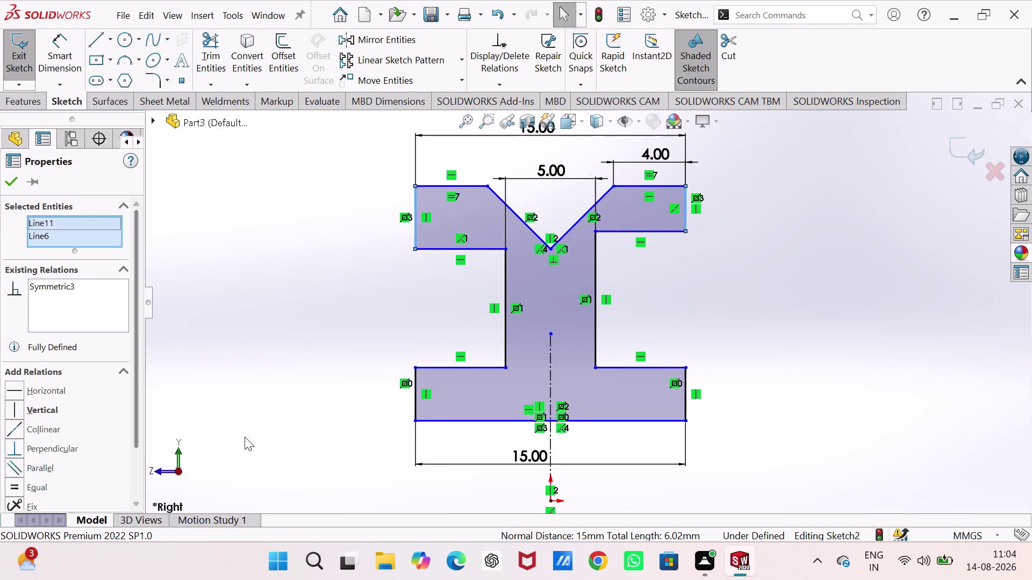
click(18, 482)
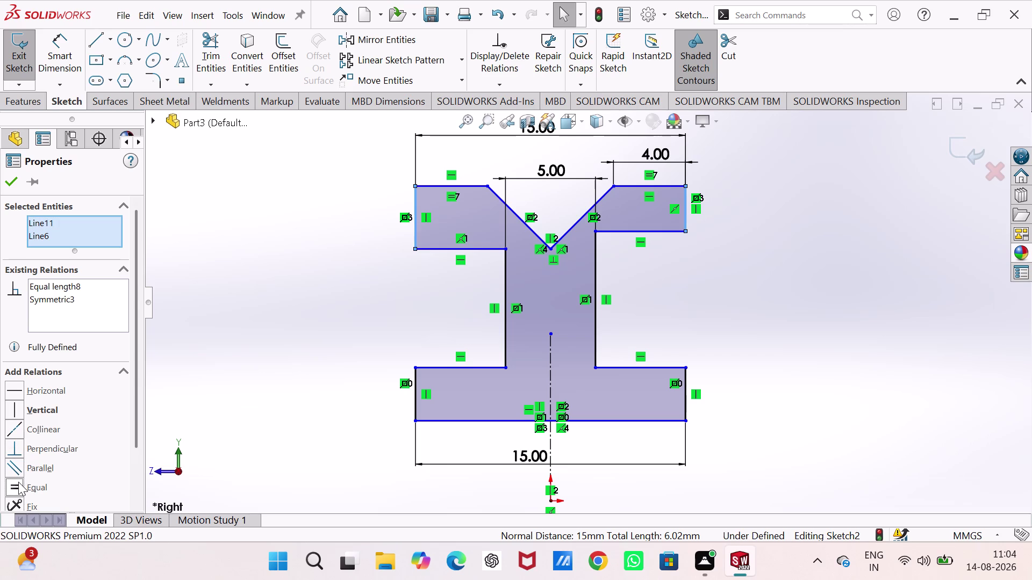
click(249, 331)
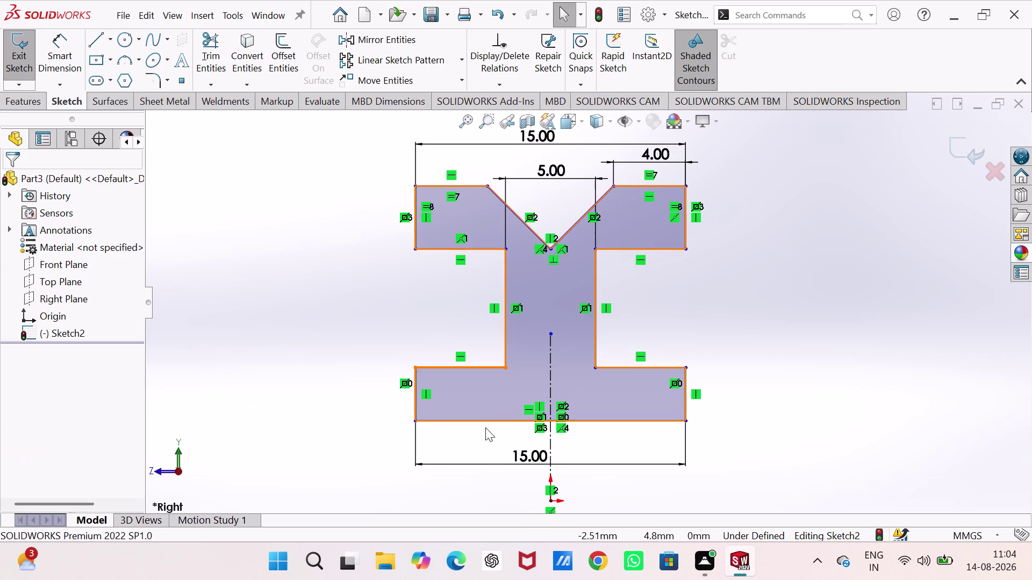
click(416, 376)
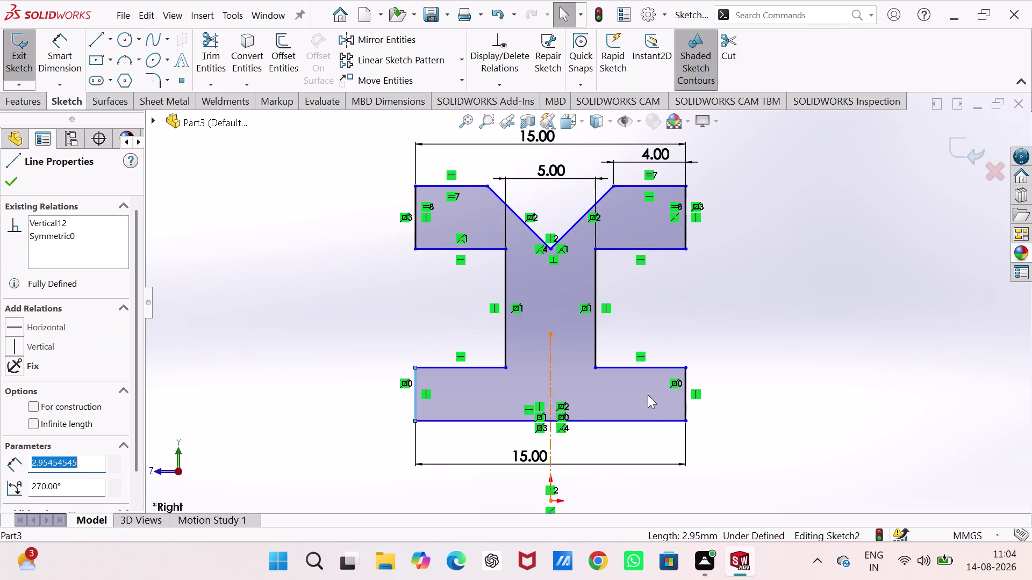
click(686, 395)
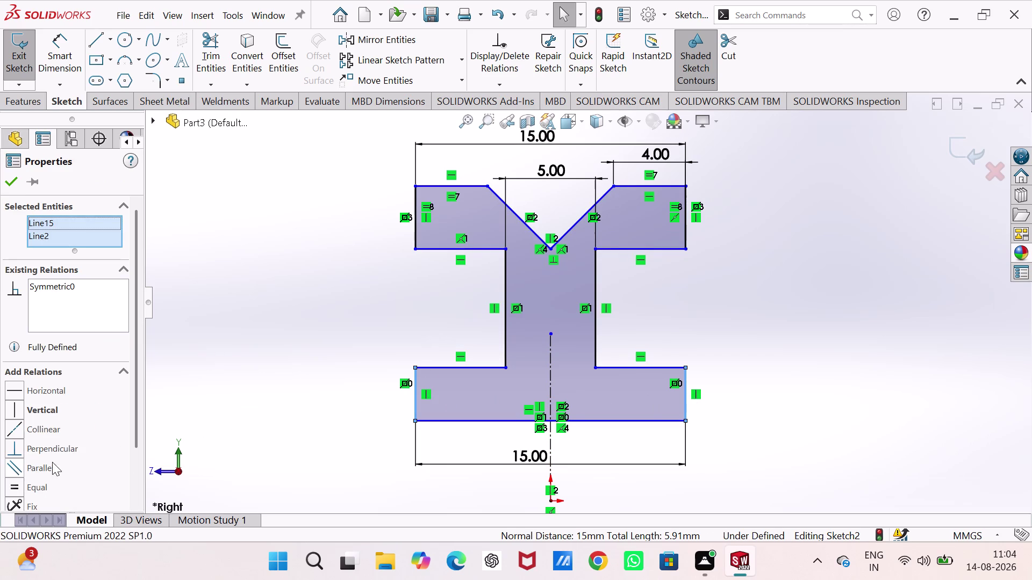
click(32, 484)
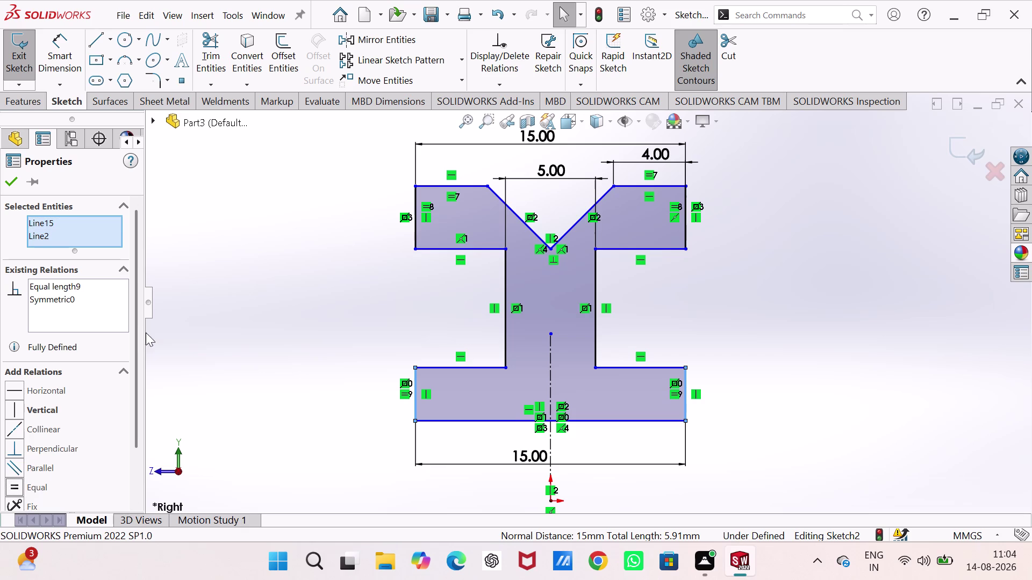
click(178, 310)
Make the web's two sides equal, and the two top flange undersides equal.
click(505, 333)
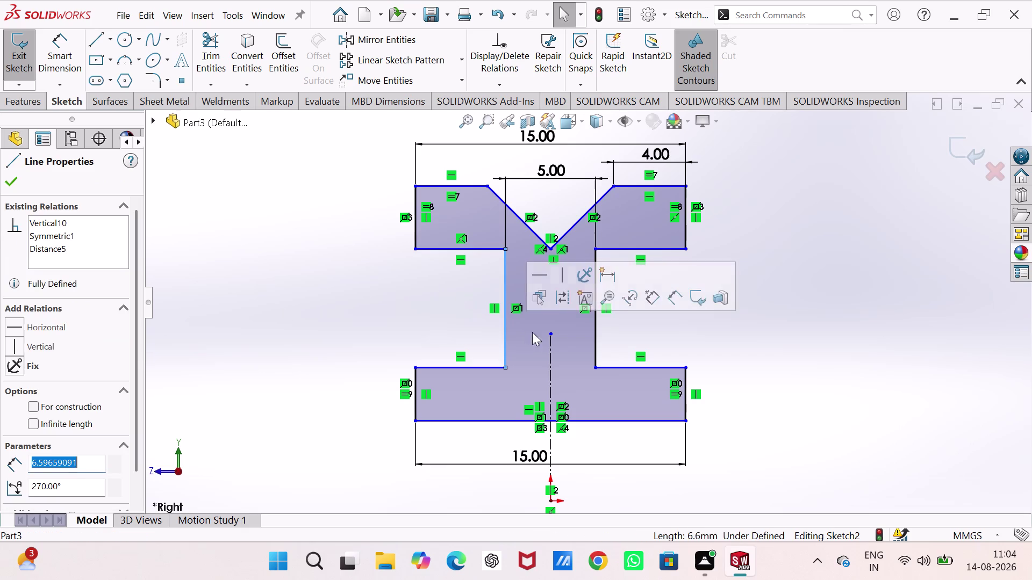
click(597, 335)
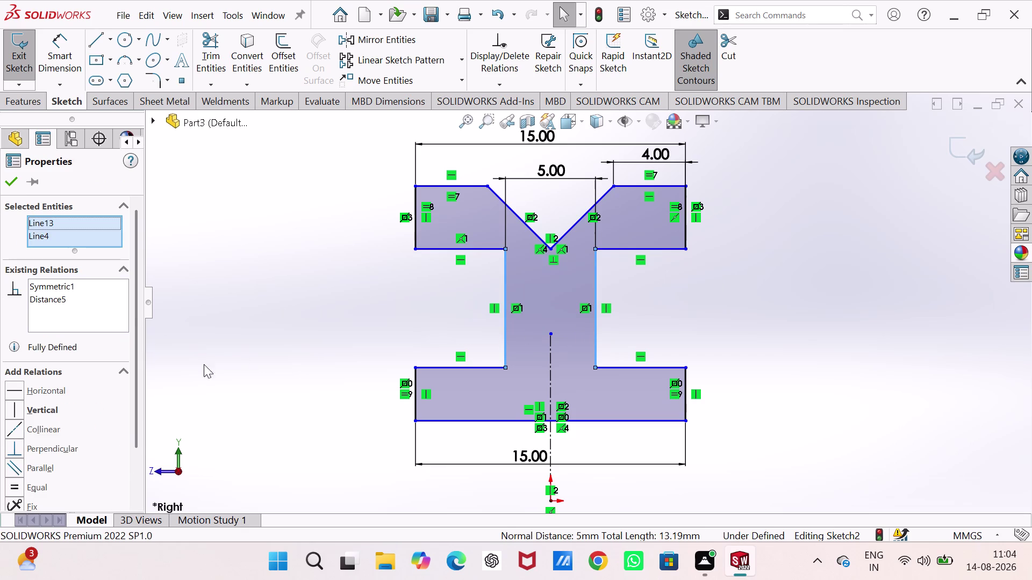
click(40, 486)
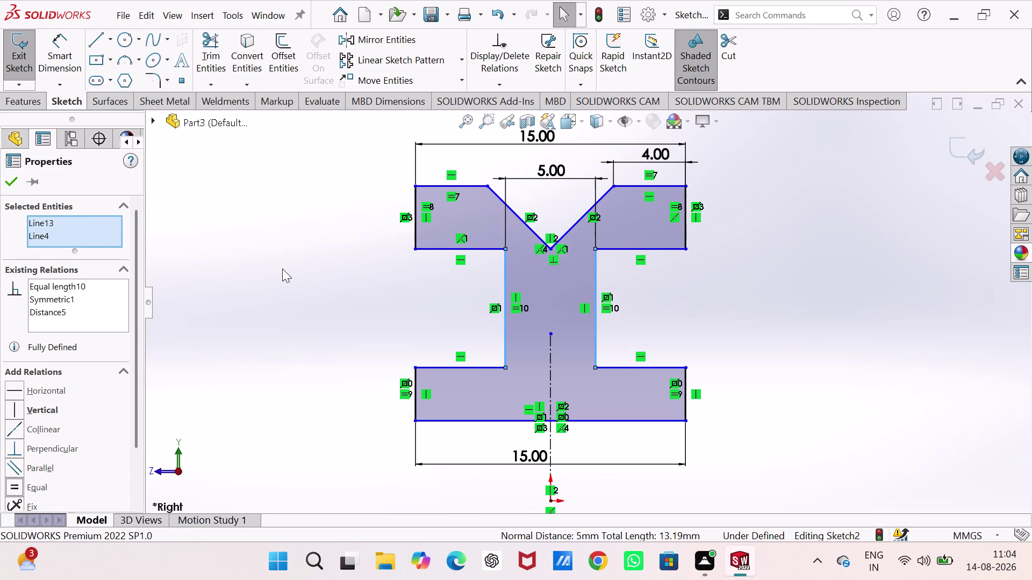
click(282, 269)
click(480, 247)
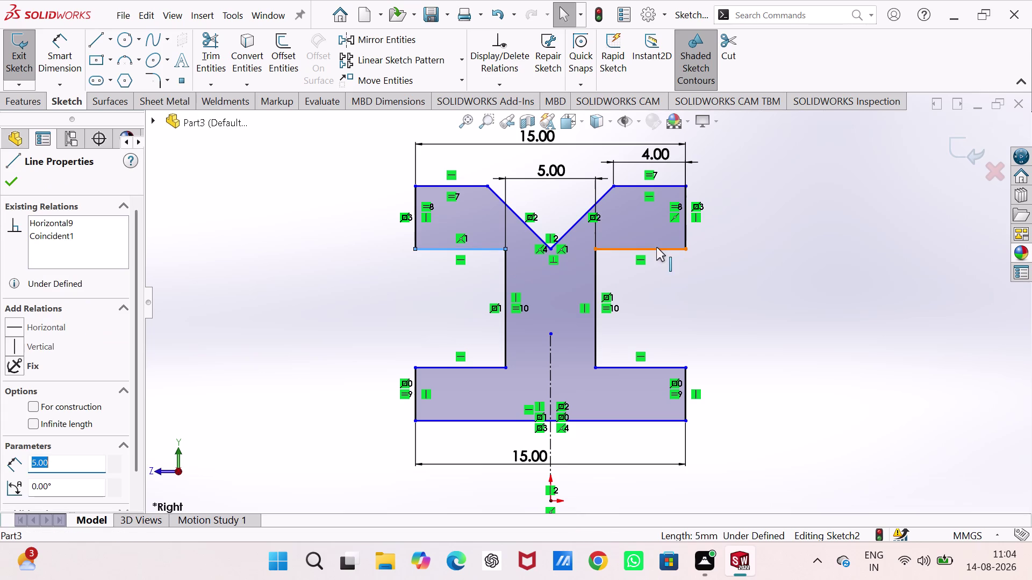
click(658, 250)
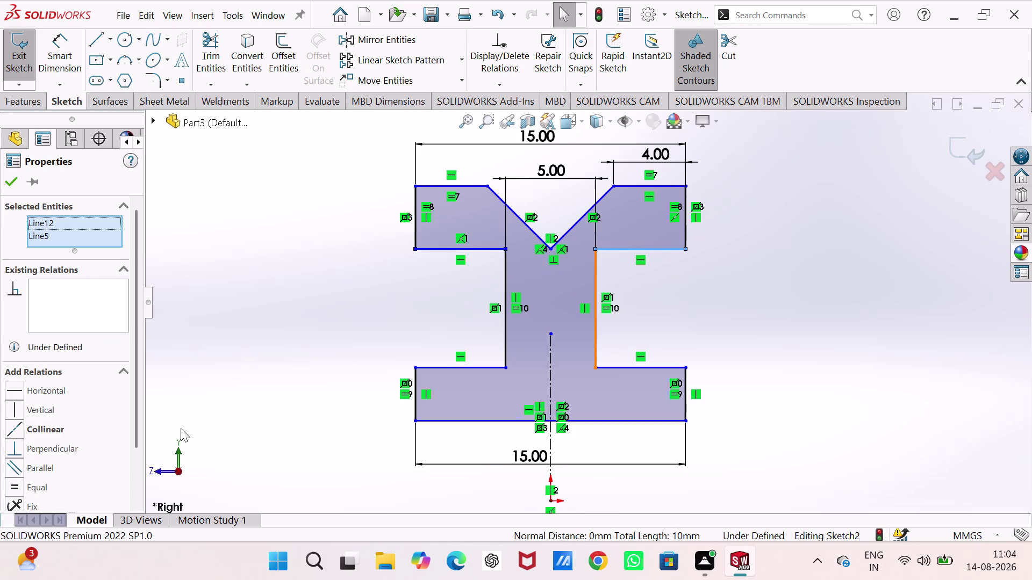
click(19, 484)
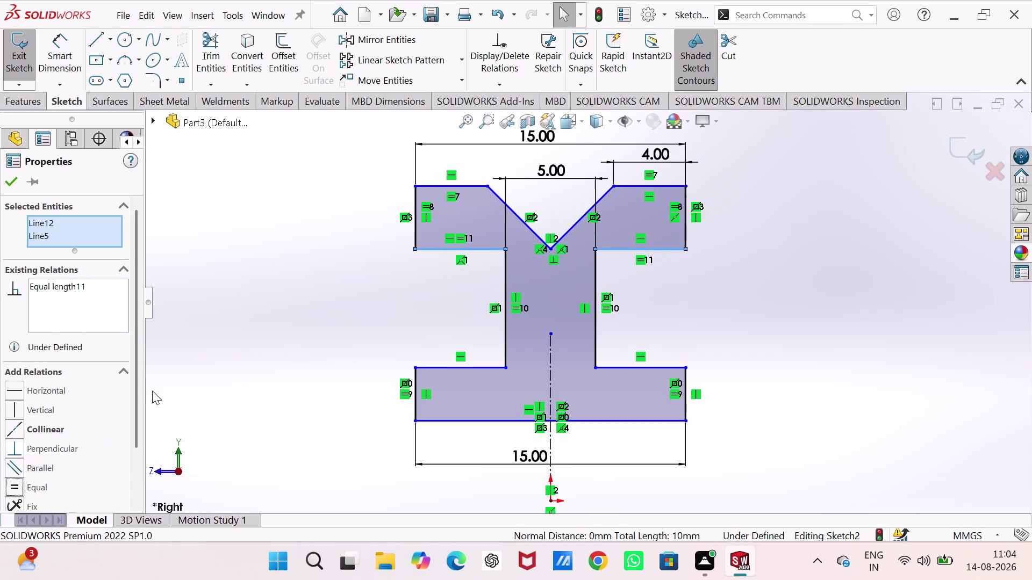
click(225, 312)
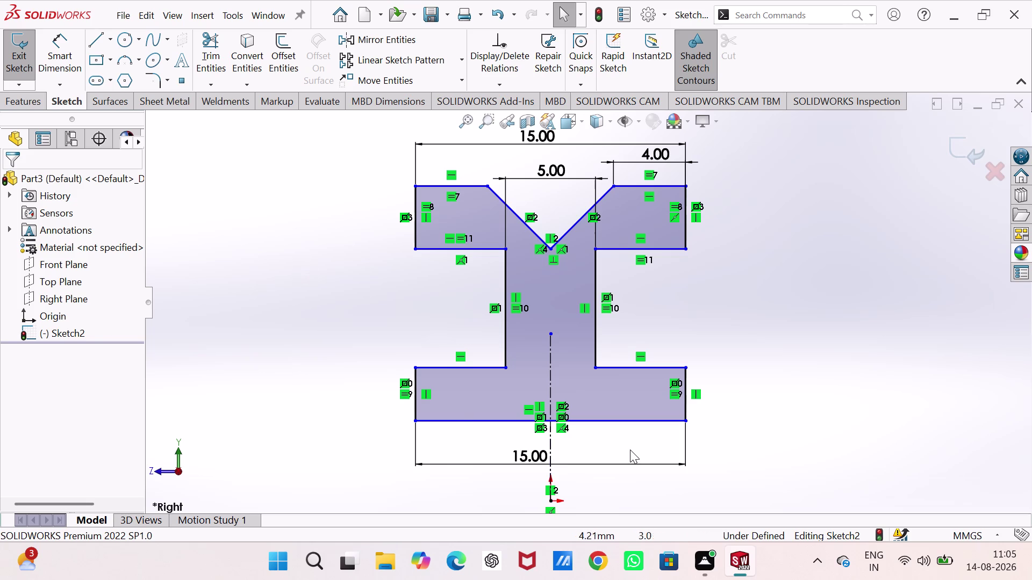
Add a Coincident relation between the vertical centerline's end and the origin.
scroll(up, 3)
scroll(down, 3)
scroll(down, 3)
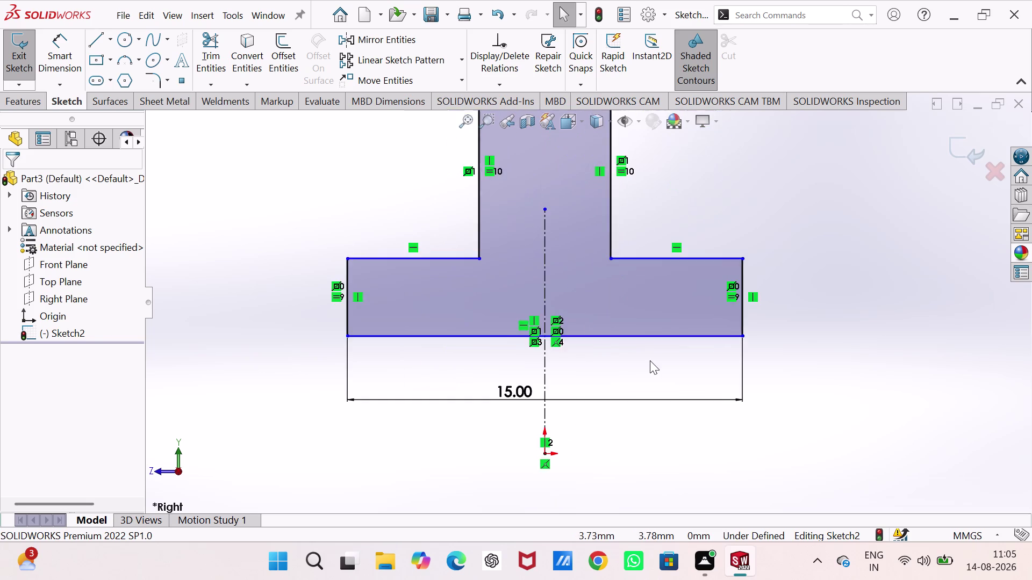
scroll(down, 3)
scroll(down, 3)
scroll(down, 3)
scroll(up, 3)
scroll(up, 3)
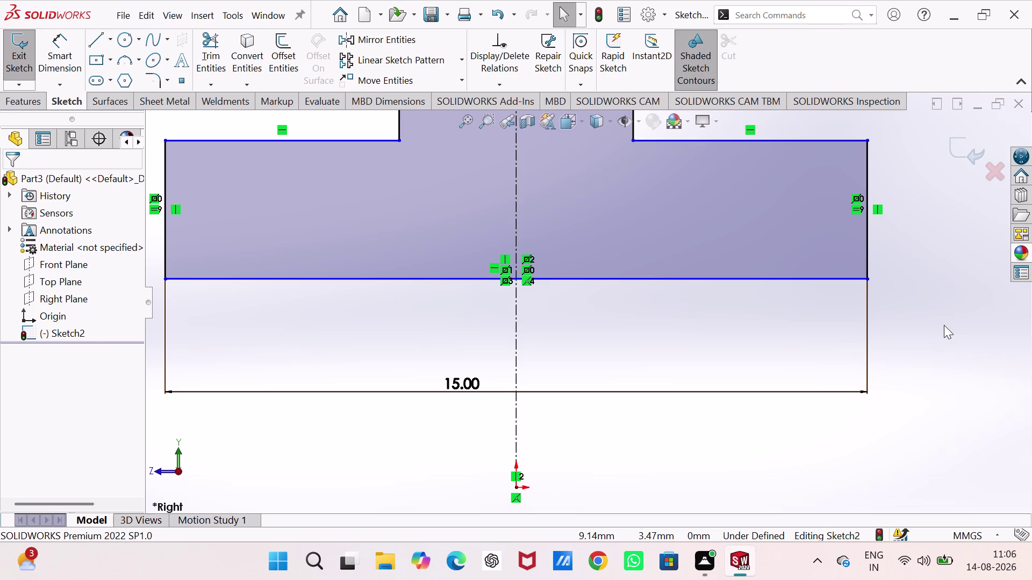
scroll(up, 3)
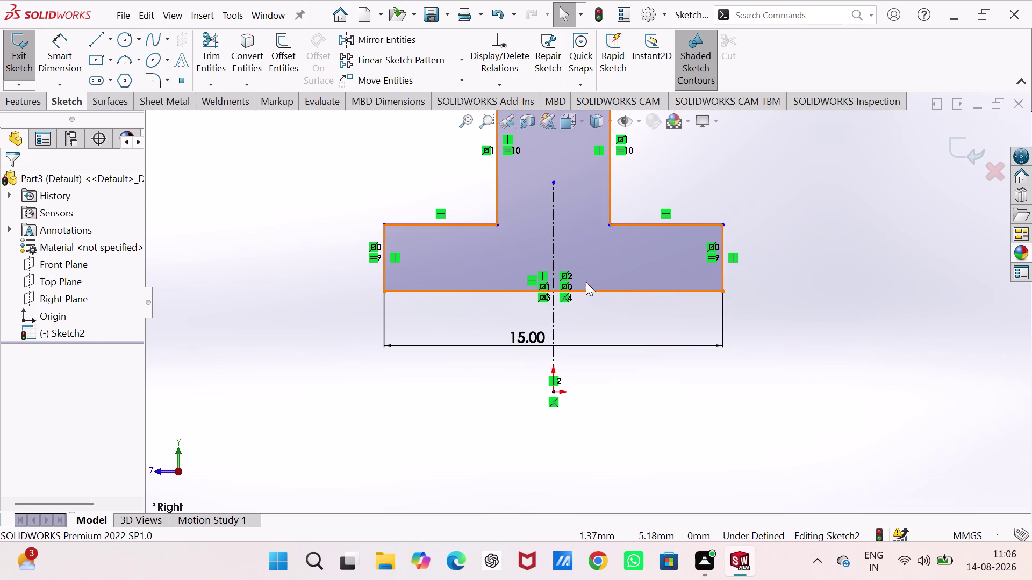
click(590, 292)
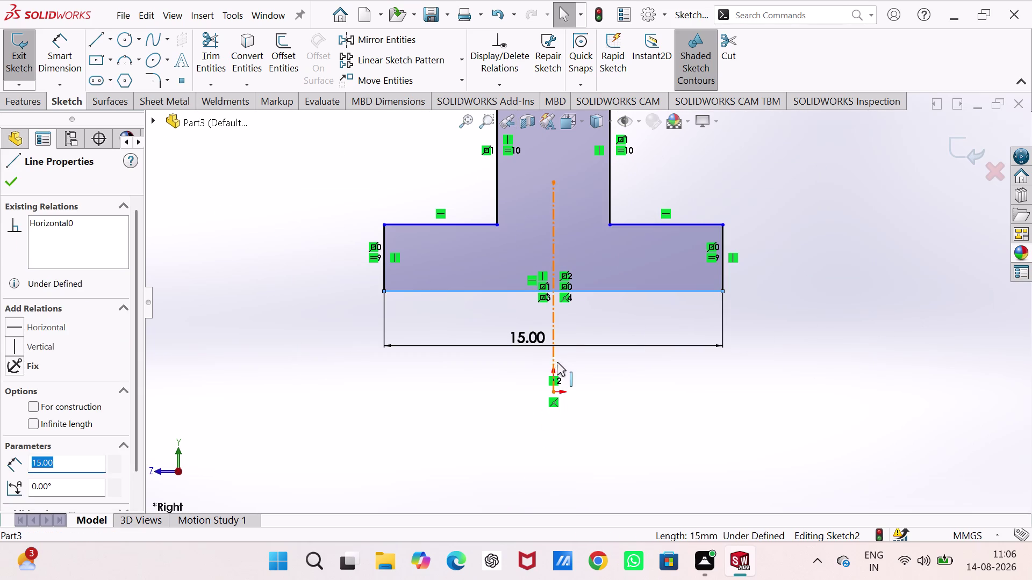
click(555, 390)
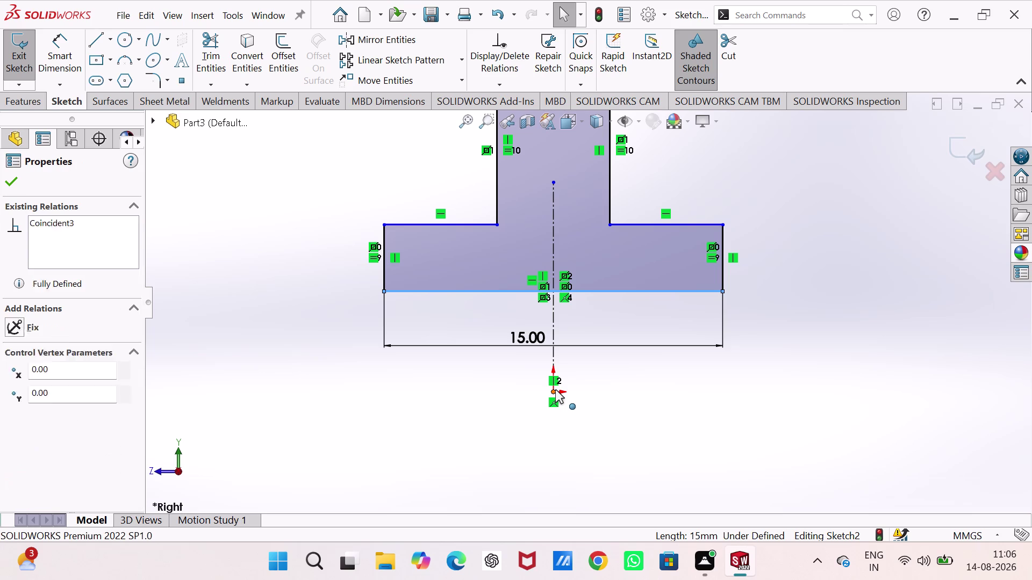
click(20, 407)
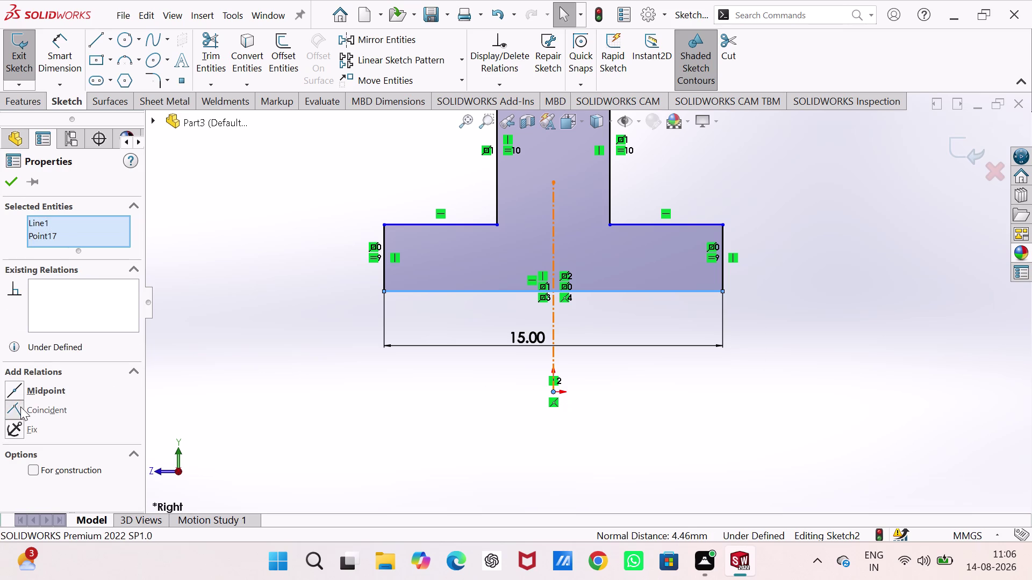
click(184, 243)
scroll(up, 3)
click(844, 260)
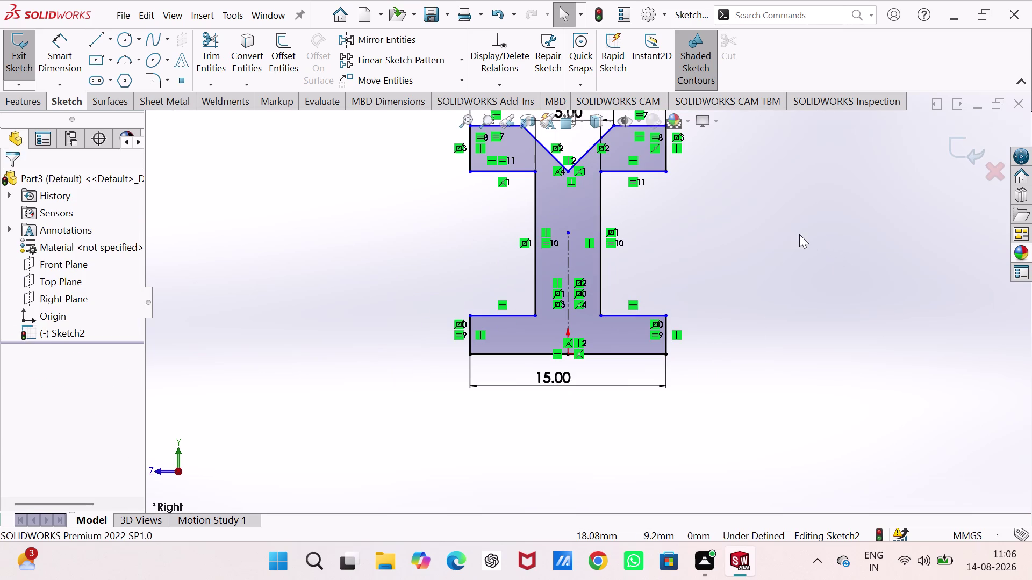
Dimension the sketch's overall height, bottom to top edge, as 20 mm.
scroll(up, 3)
scroll(down, 3)
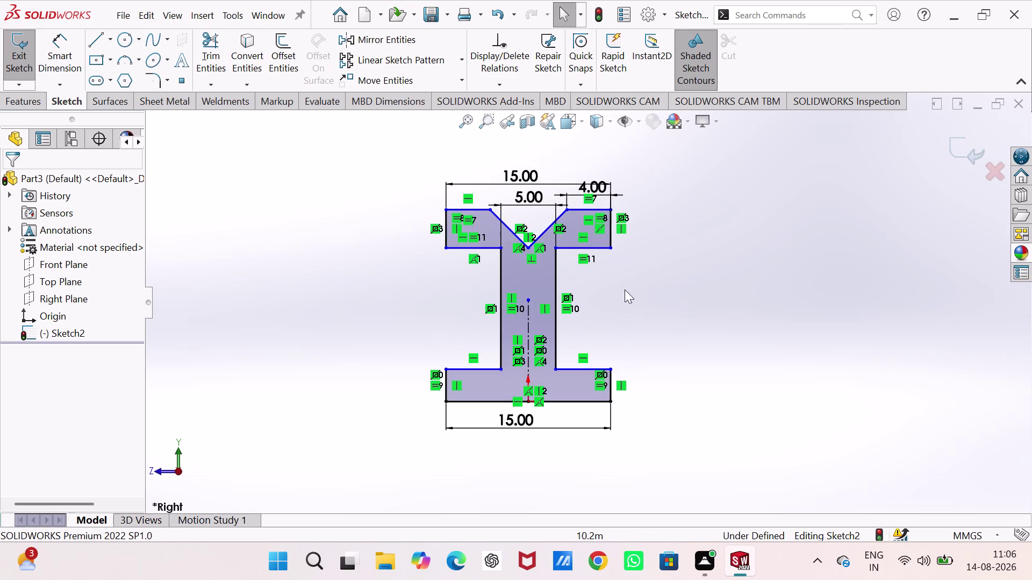
scroll(down, 3)
scroll(down, 3)
right_drag(753, 334, 766, 251)
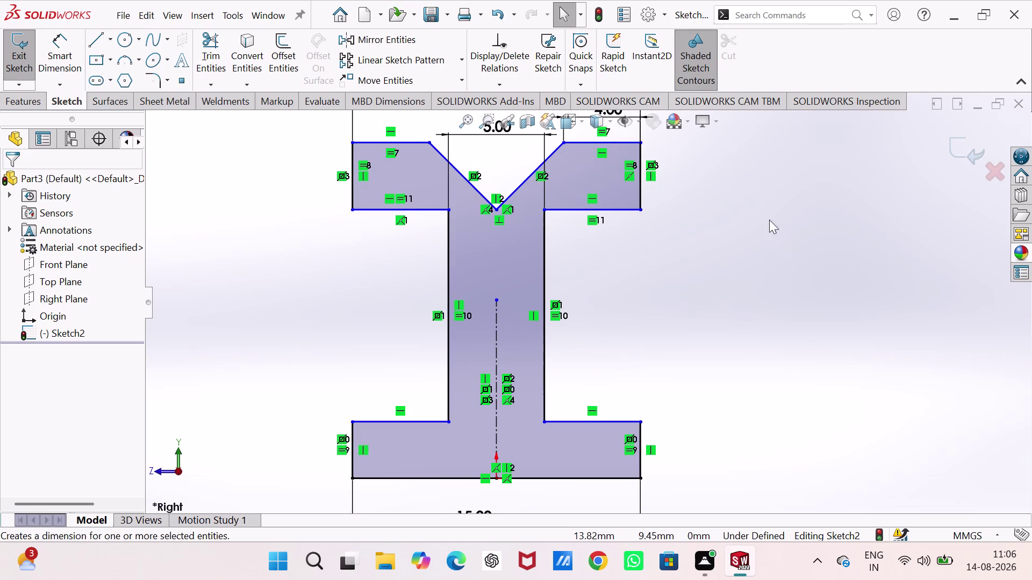
right_drag(767, 251, 769, 201)
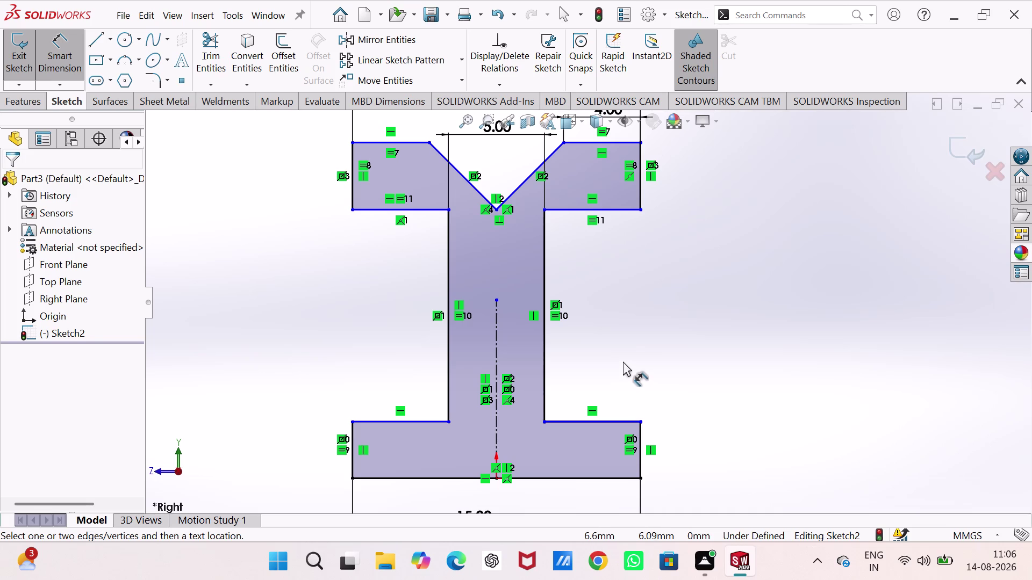
click(607, 482)
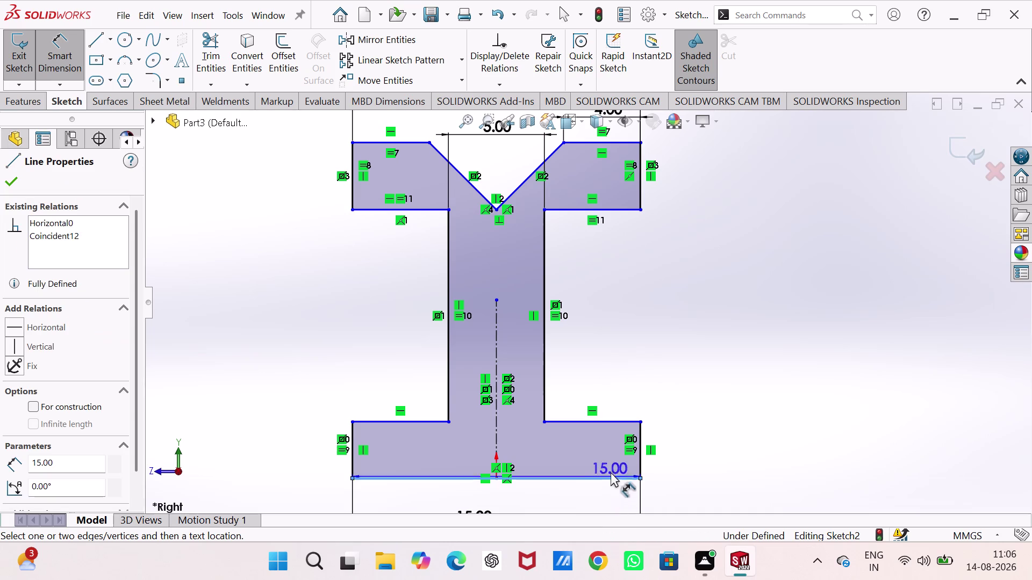
click(621, 143)
click(762, 270)
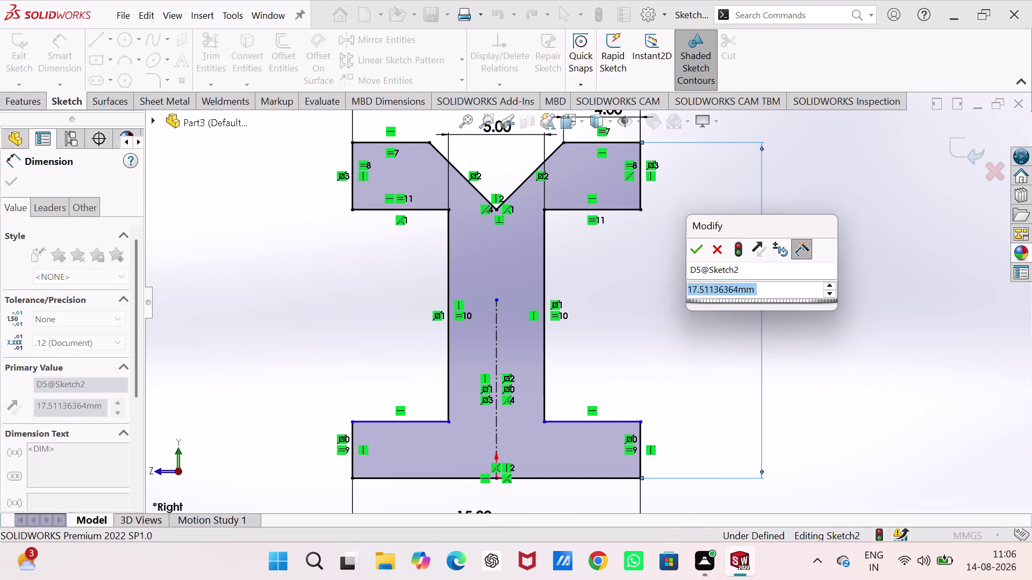
text(20)
key(Return)
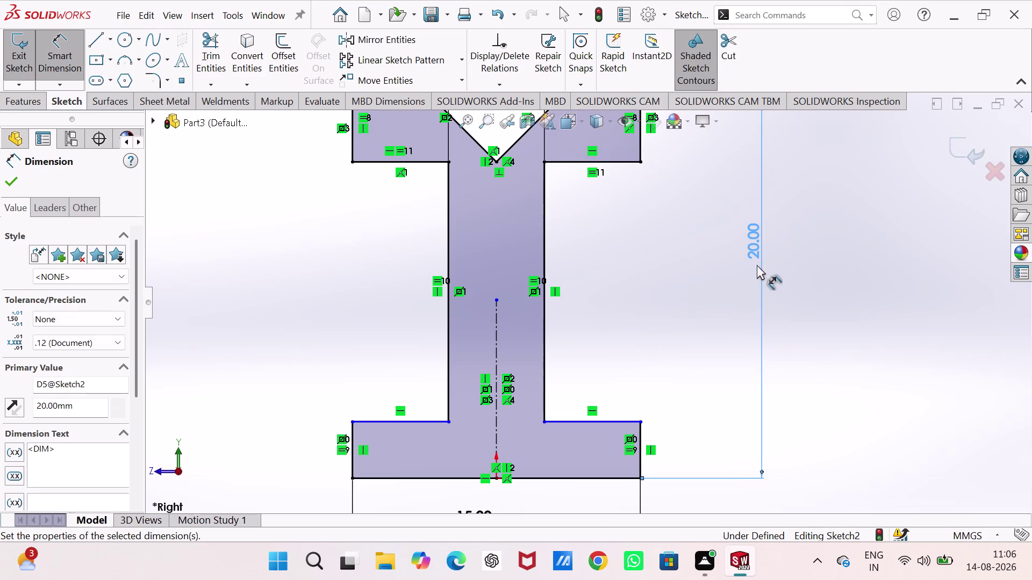
Set the bottom flange thickness to 5 mm and cancel the over-defining extra dimension.
scroll(up, 3)
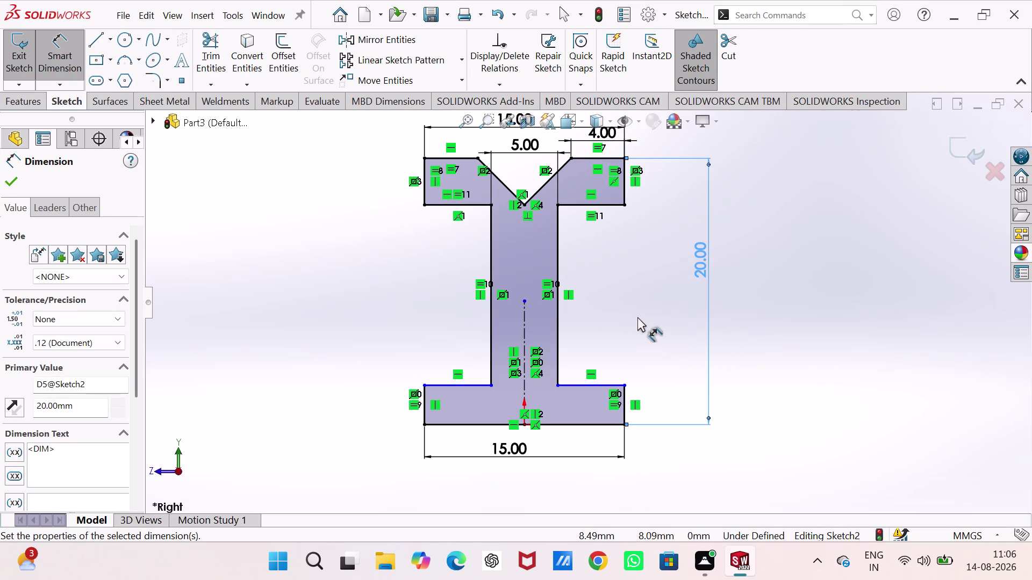
scroll(down, 3)
scroll(up, 3)
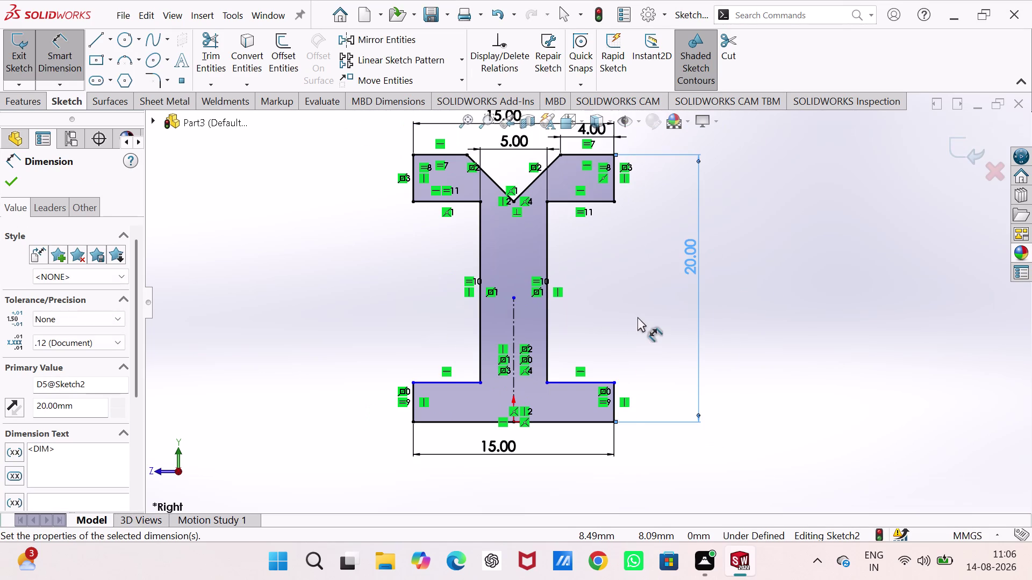
click(613, 406)
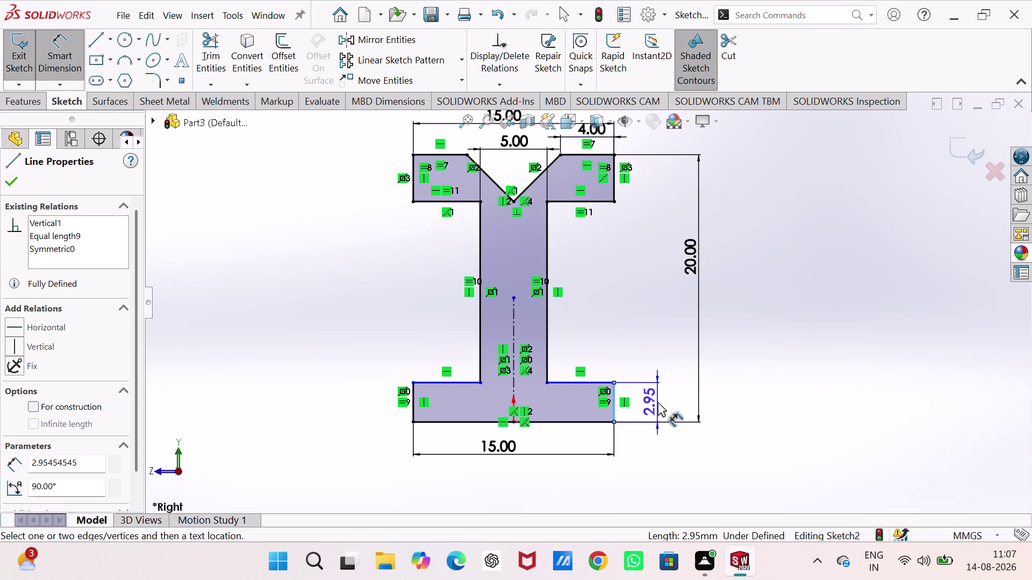
click(658, 402)
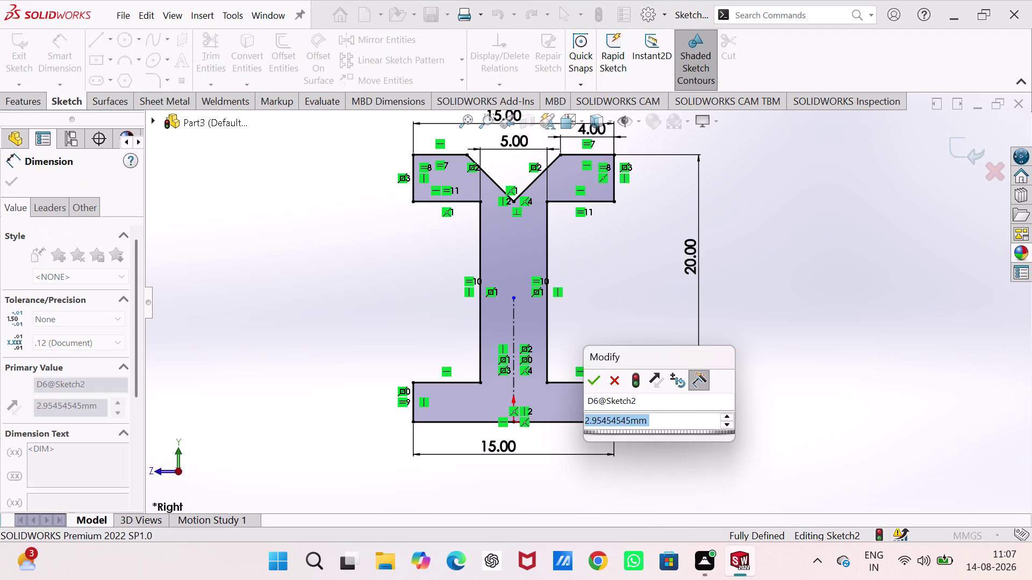
key(5)
key(Return)
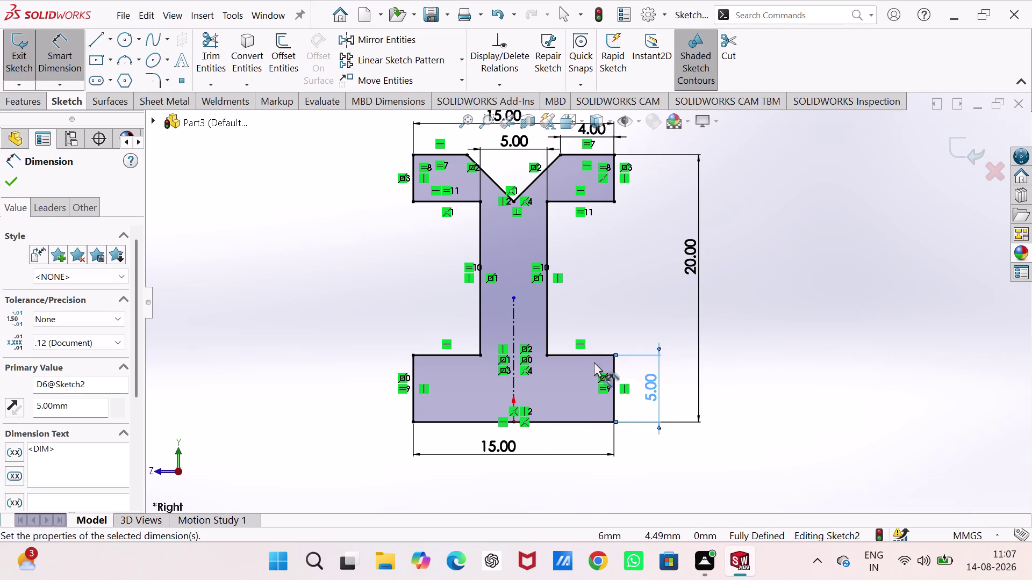
click(603, 422)
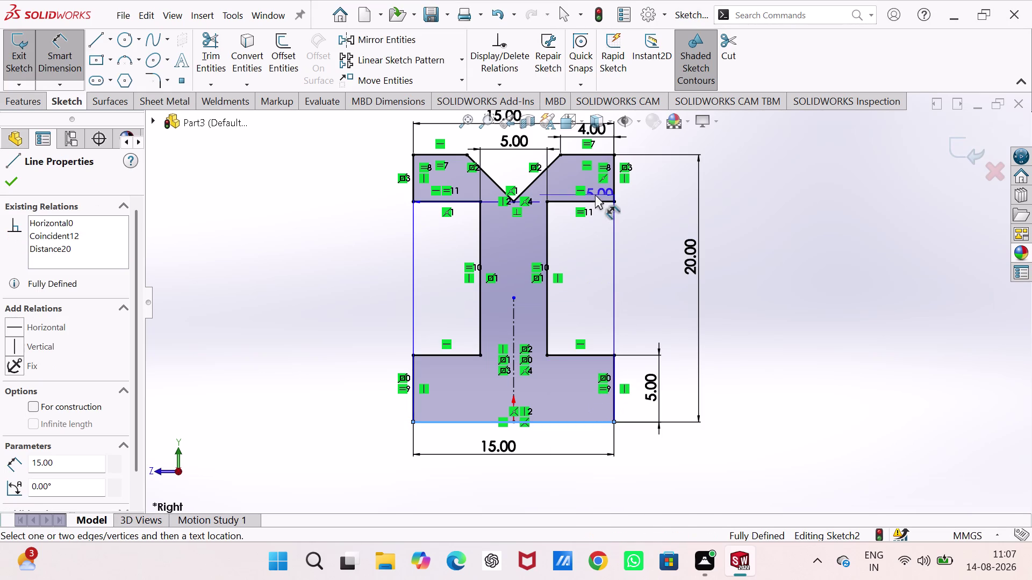
click(599, 200)
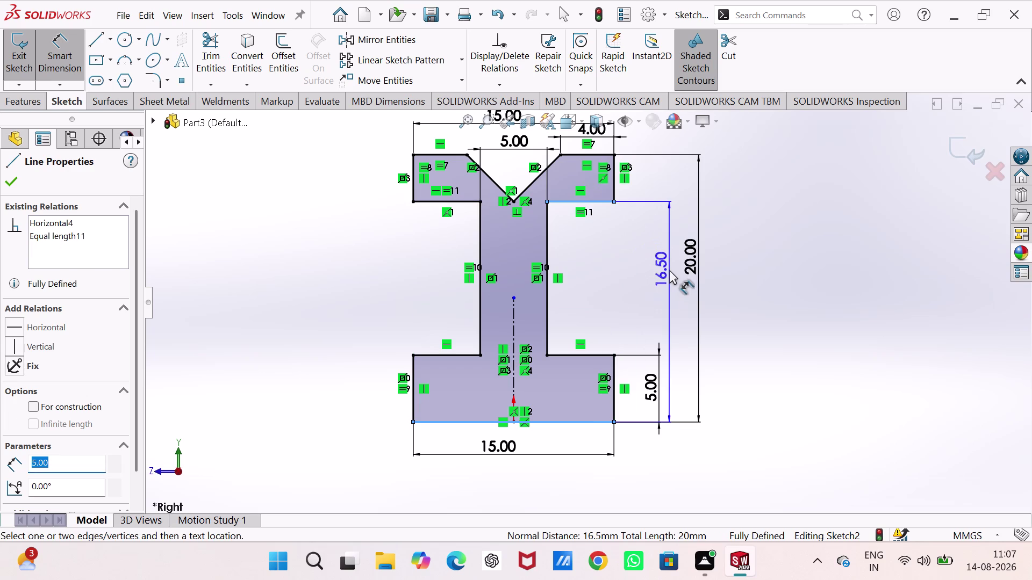
click(669, 270)
click(581, 99)
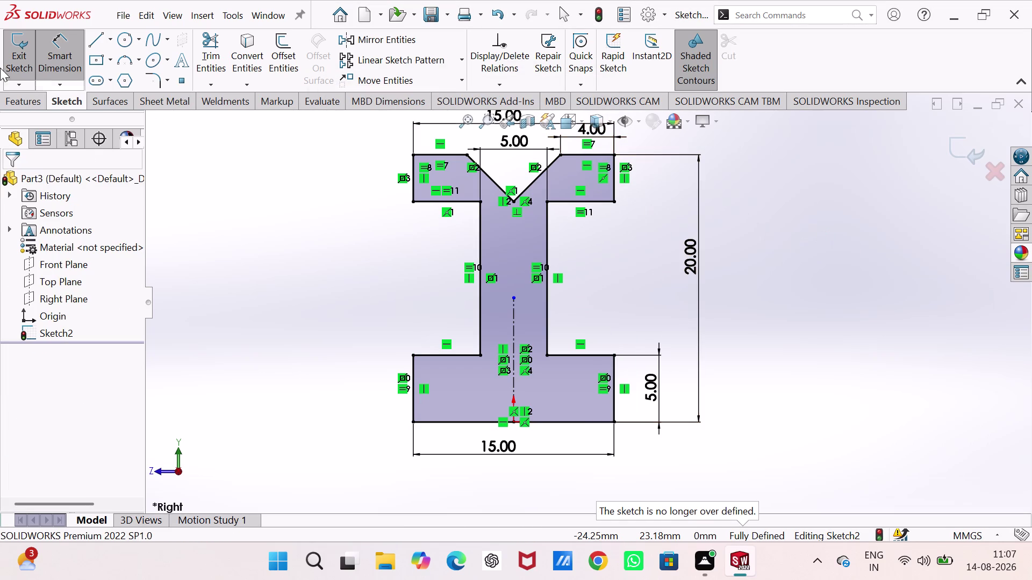
click(15, 58)
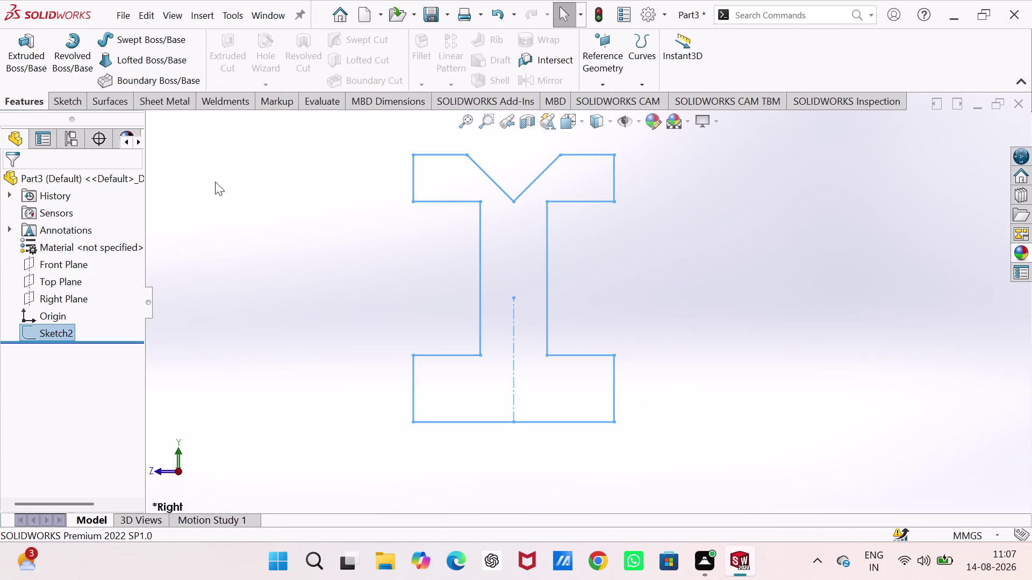
Revolve the profile 360° about the centerline to create Revolve1.
click(63, 62)
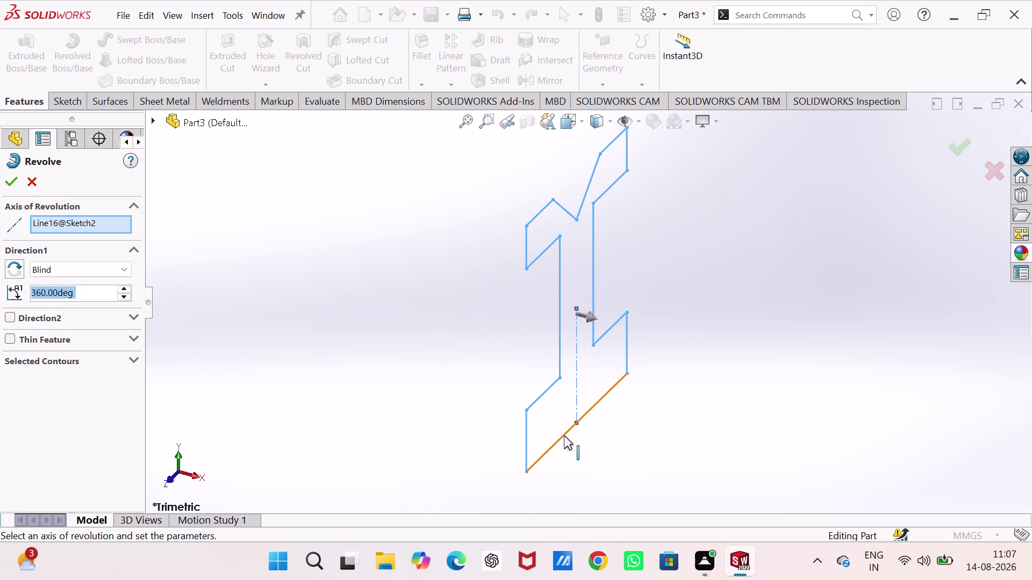
click(550, 449)
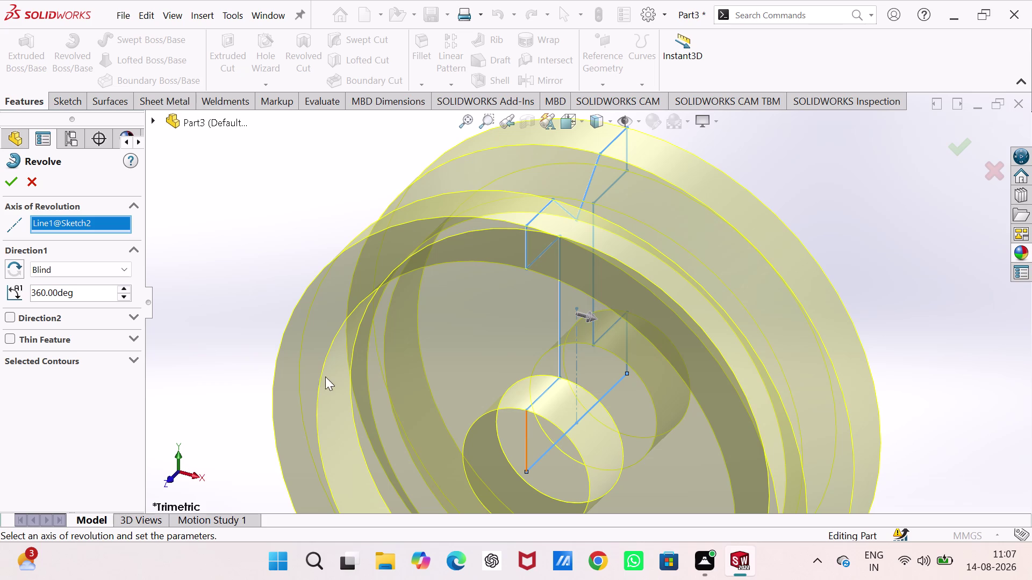
click(10, 184)
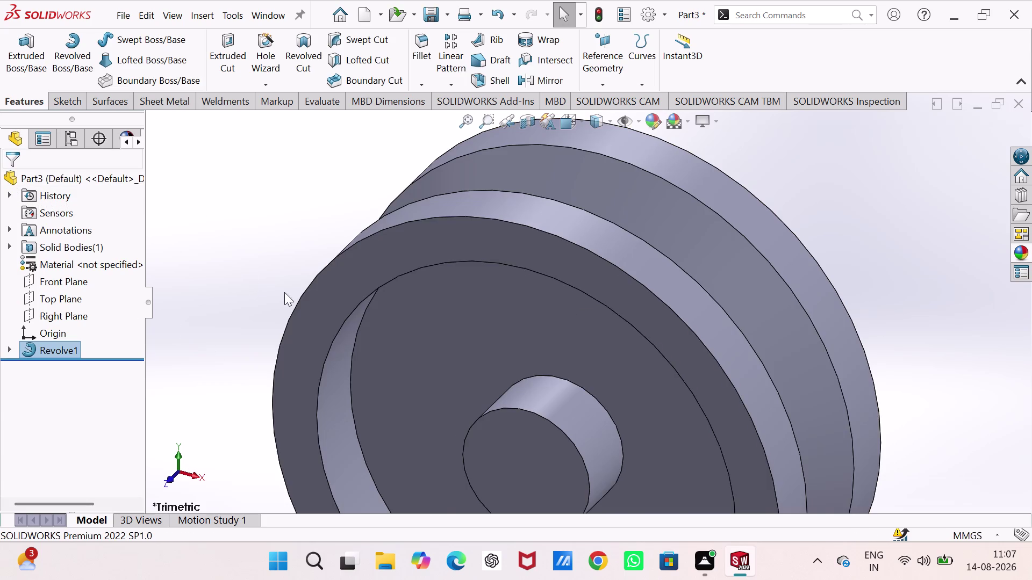
scroll(up, 3)
scroll(up, 3)
scroll(down, 3)
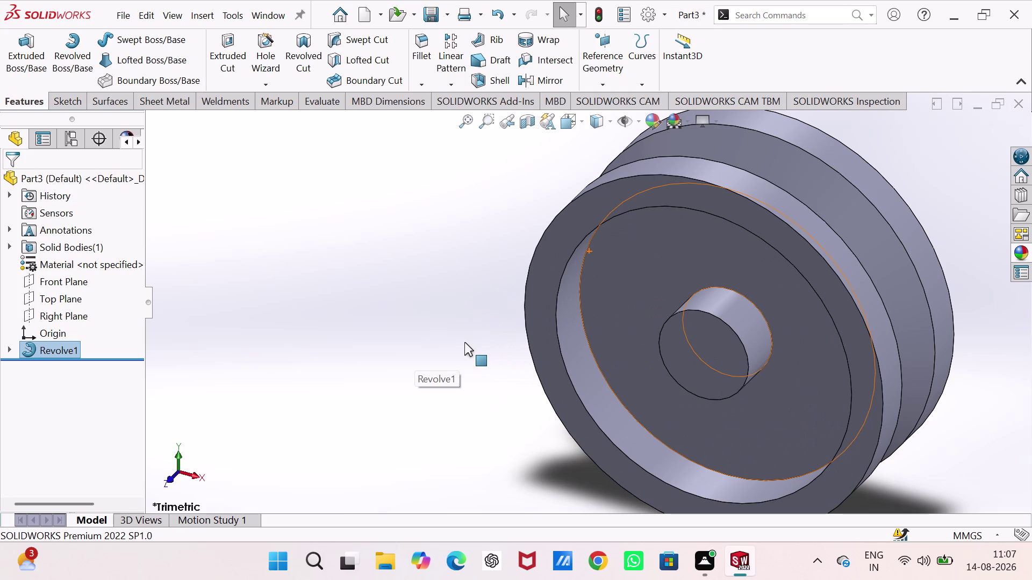
scroll(up, 3)
scroll(down, 3)
middle_drag(723, 306, 666, 336)
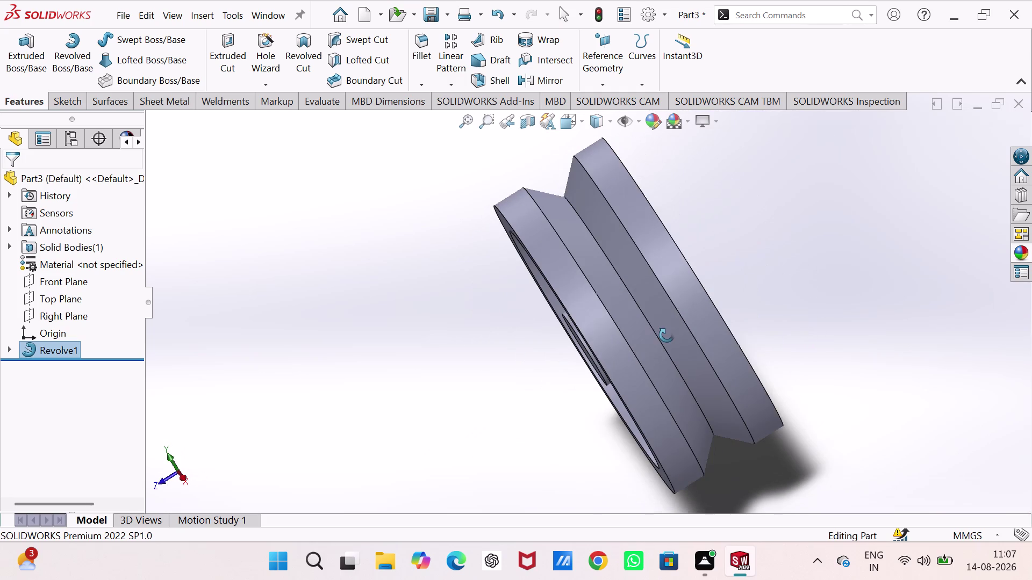
middle_drag(667, 336, 734, 291)
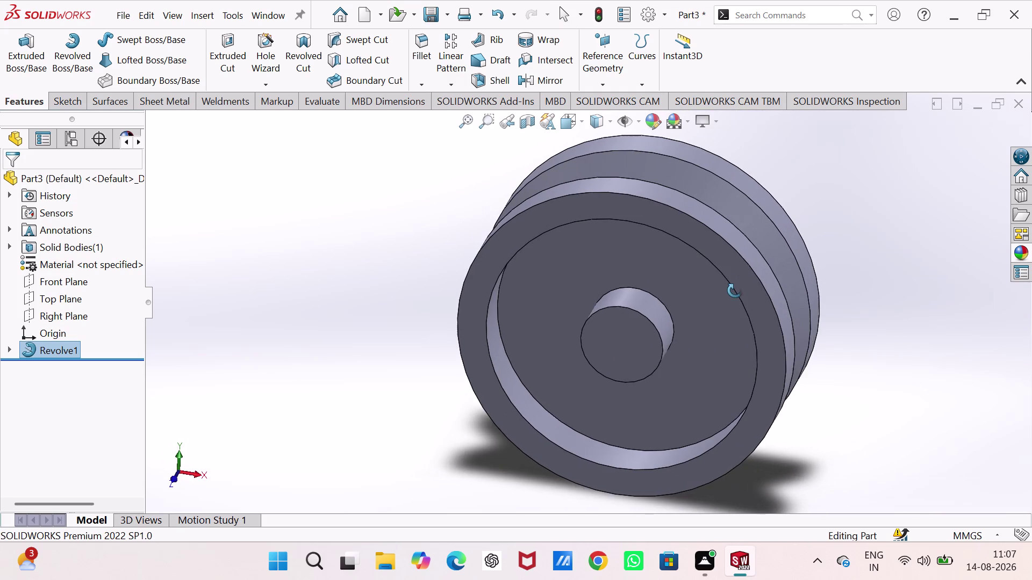
middle_drag(734, 291, 733, 290)
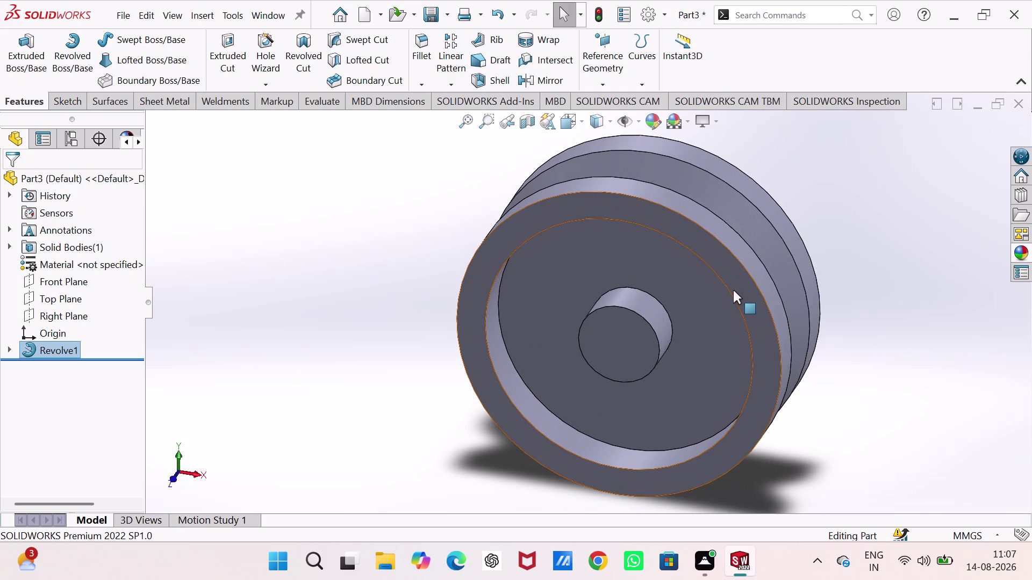